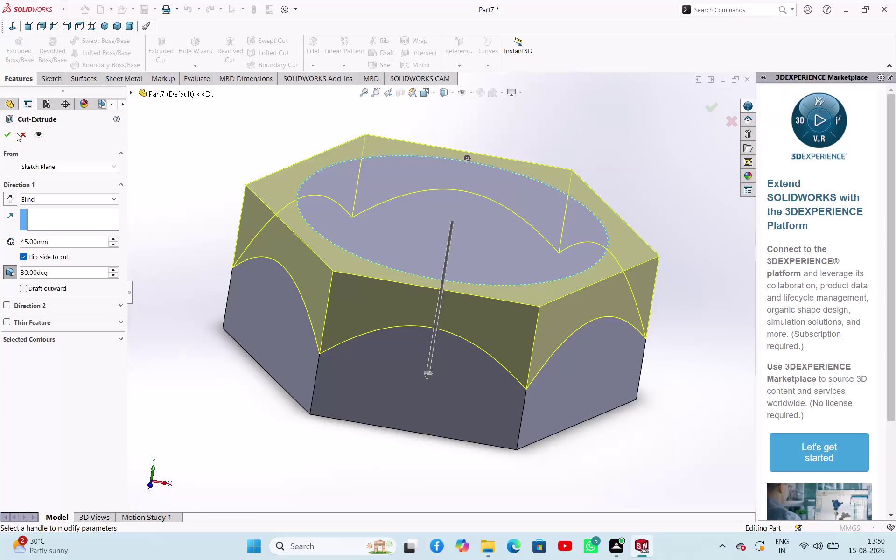
Confirm the tapered top-edge cut and reopen Cut-Extrude1 for editing.
click(8, 131)
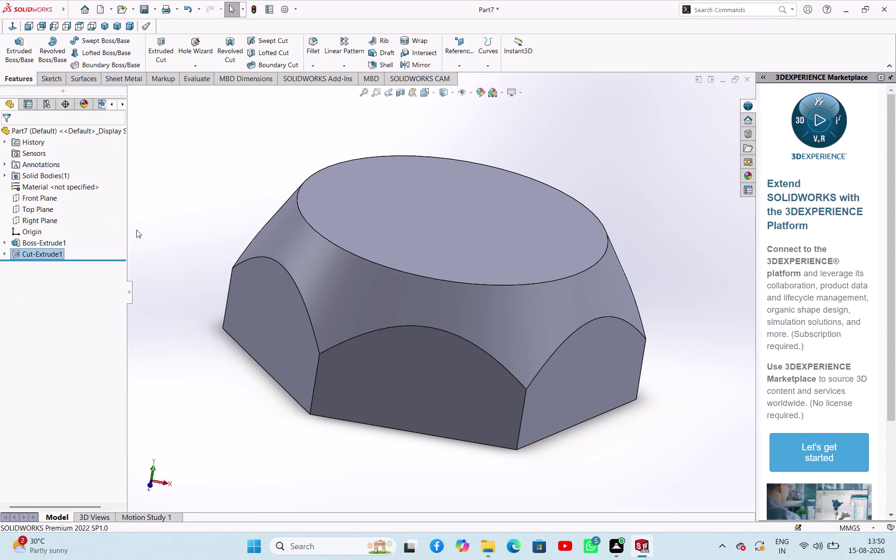
click(54, 250)
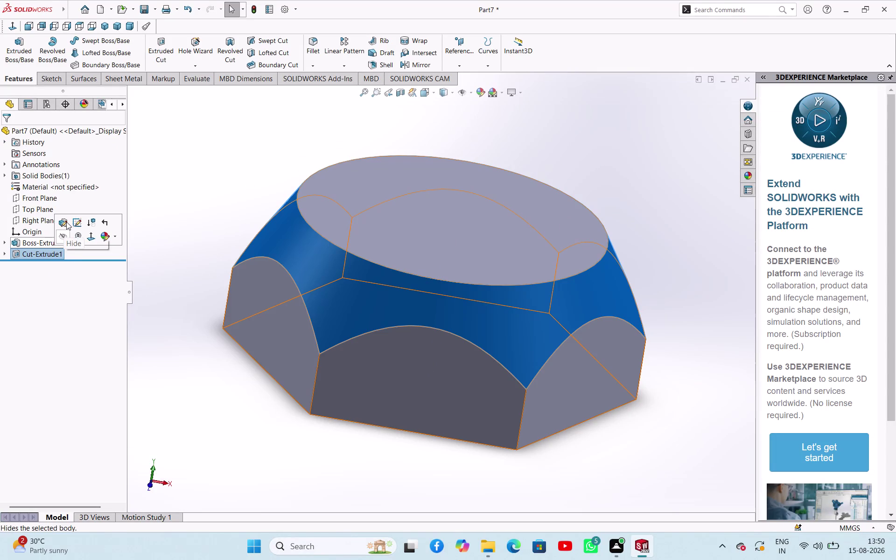
click(60, 223)
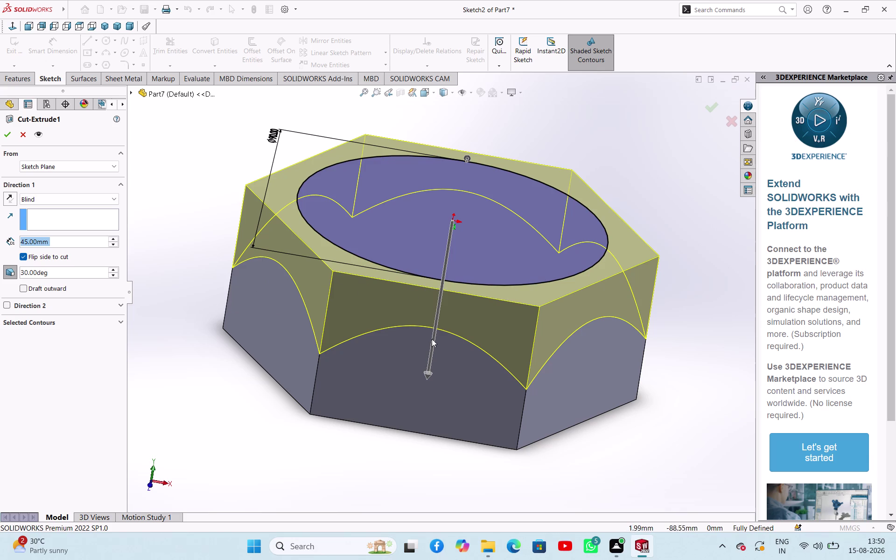
Drag the cut depth handle to 11 mm and confirm the shallower cut.
drag(432, 343, 436, 329)
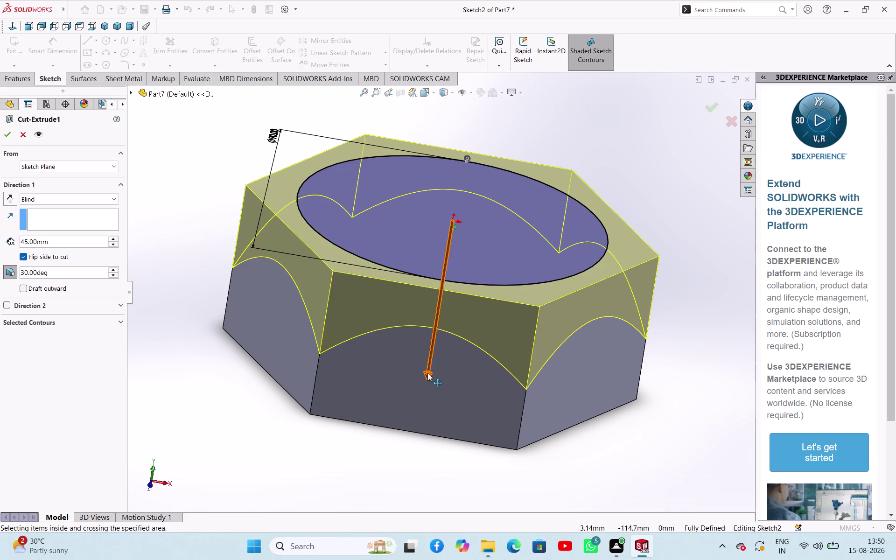
drag(428, 373, 440, 288)
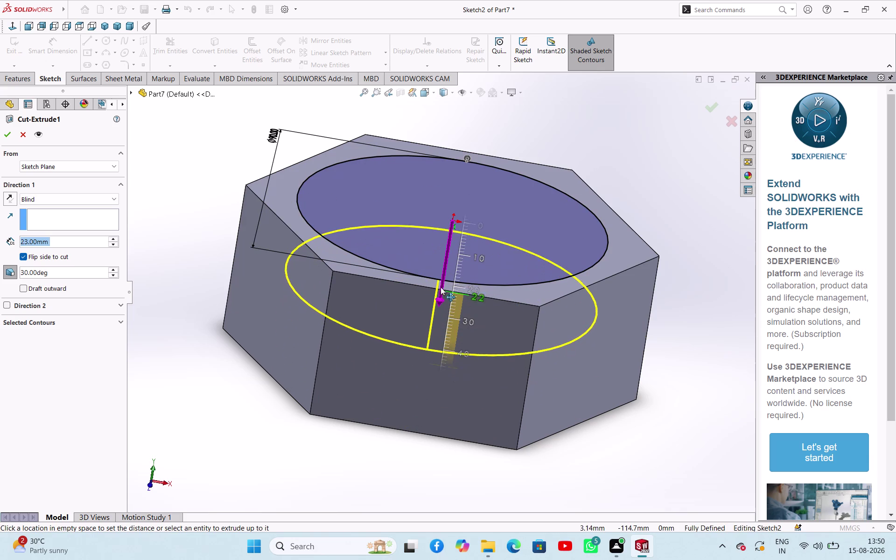
drag(441, 288, 453, 244)
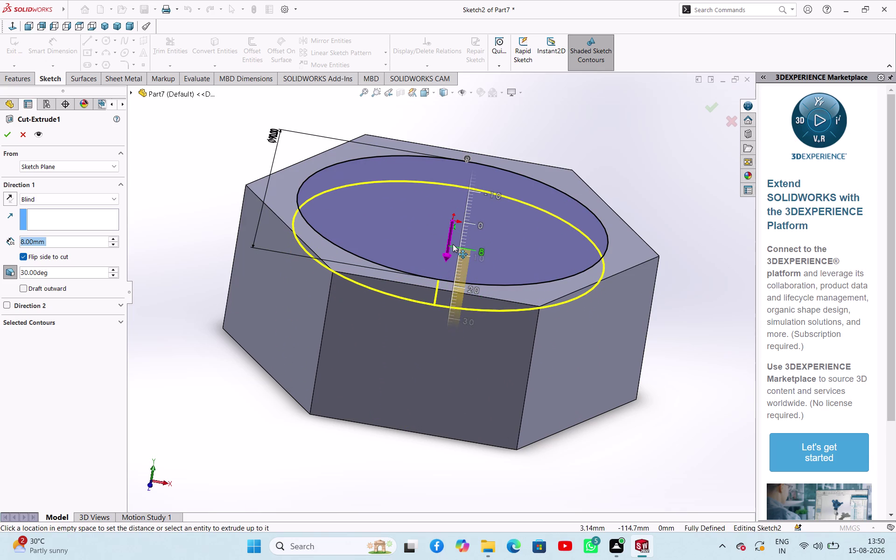
drag(453, 245, 451, 257)
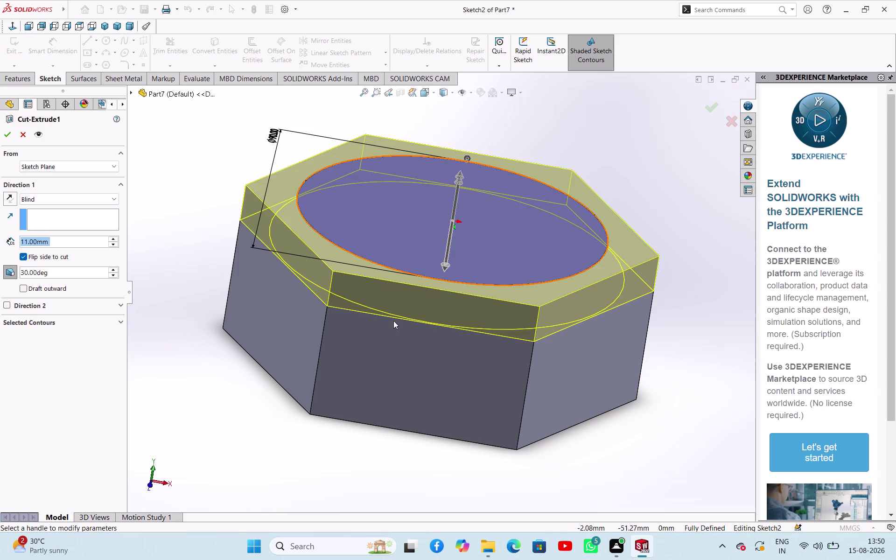
click(293, 369)
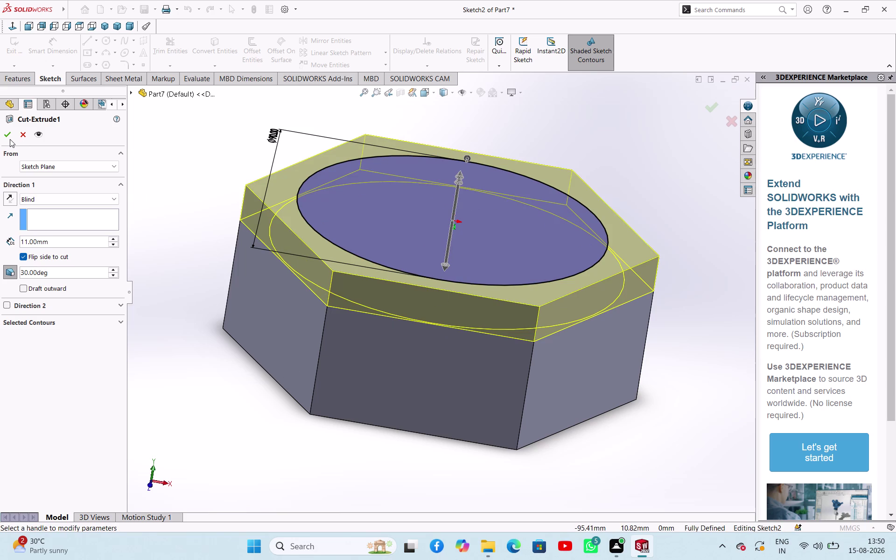
click(10, 139)
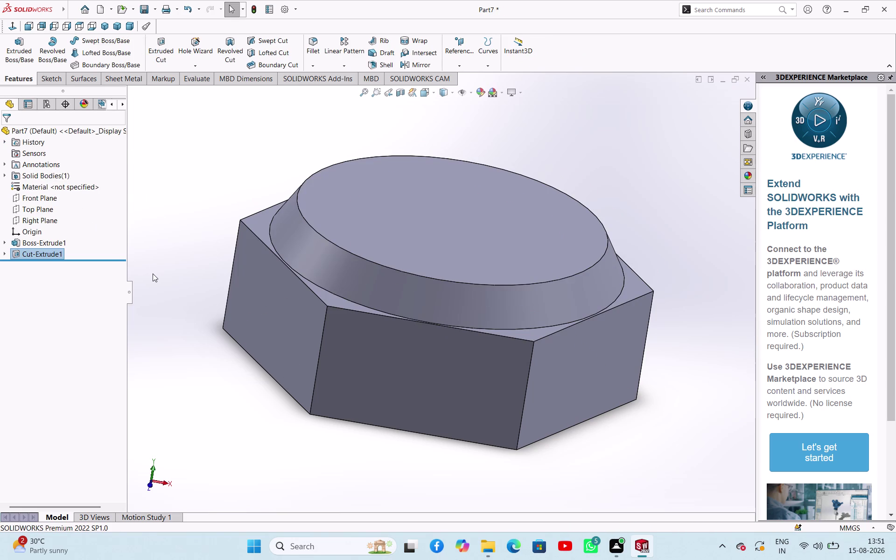
Undo the depth change to restore the original deep cut.
key(ctrl+a)
key(ctrl+z)
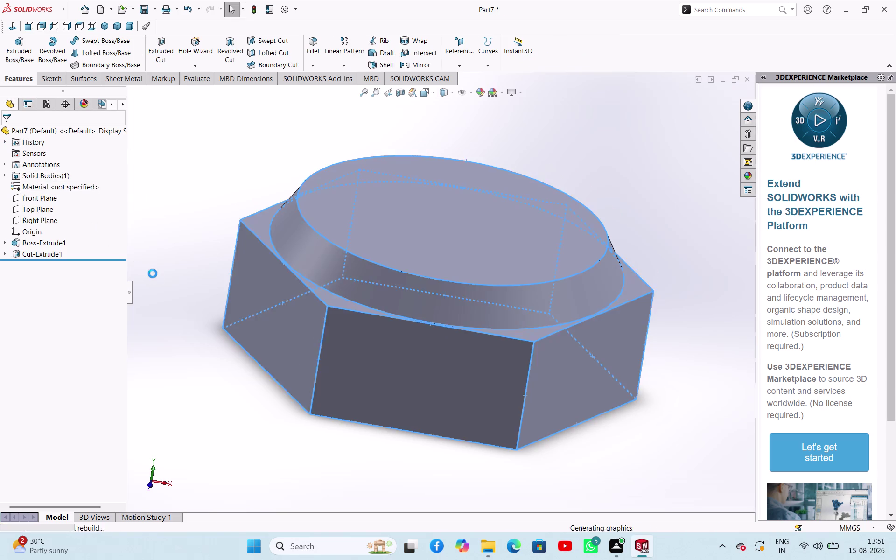
click(63, 251)
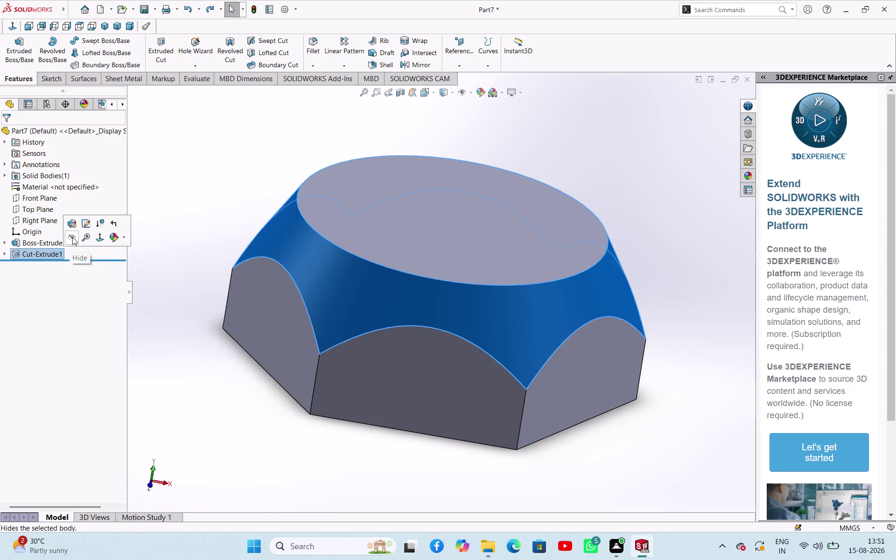
click(73, 221)
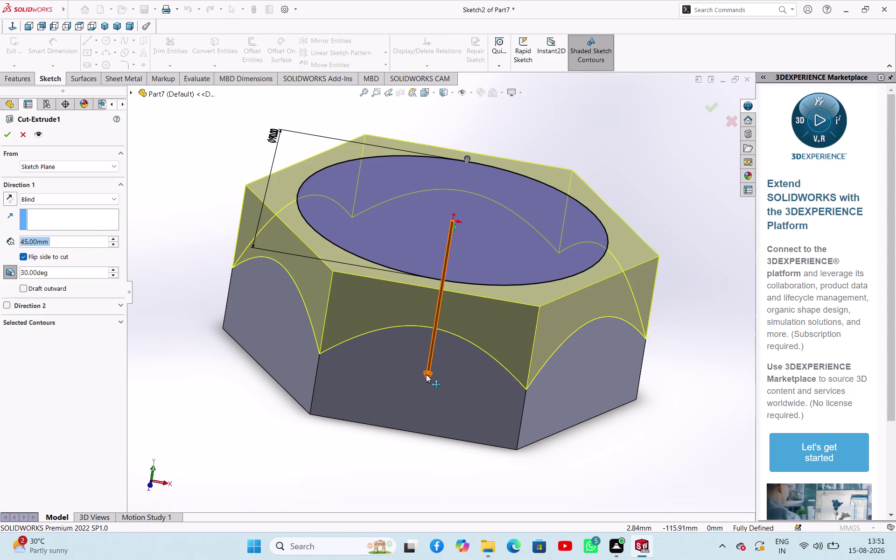
drag(426, 374, 454, 282)
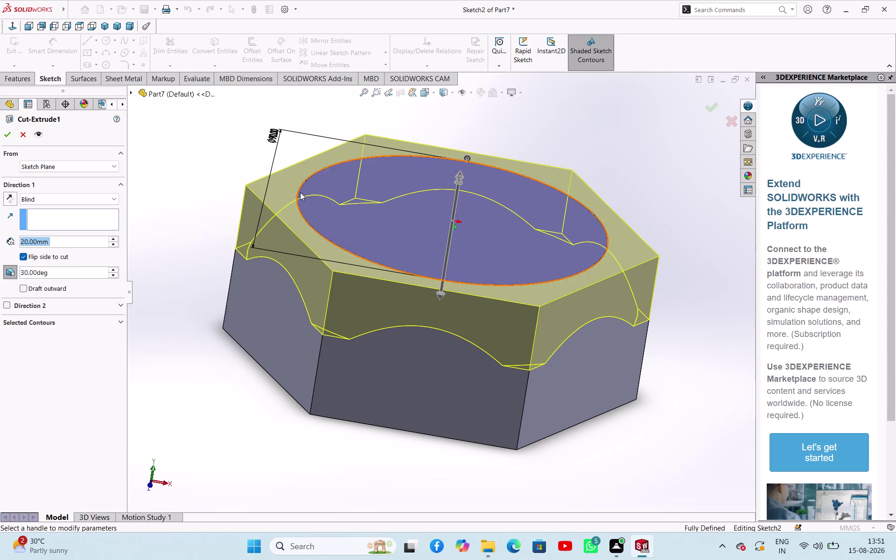
click(22, 130)
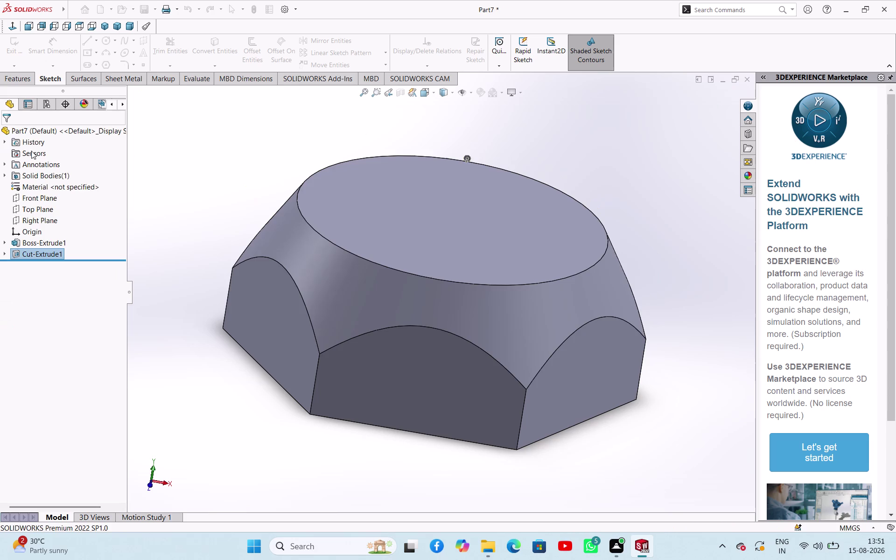
click(171, 175)
click(52, 254)
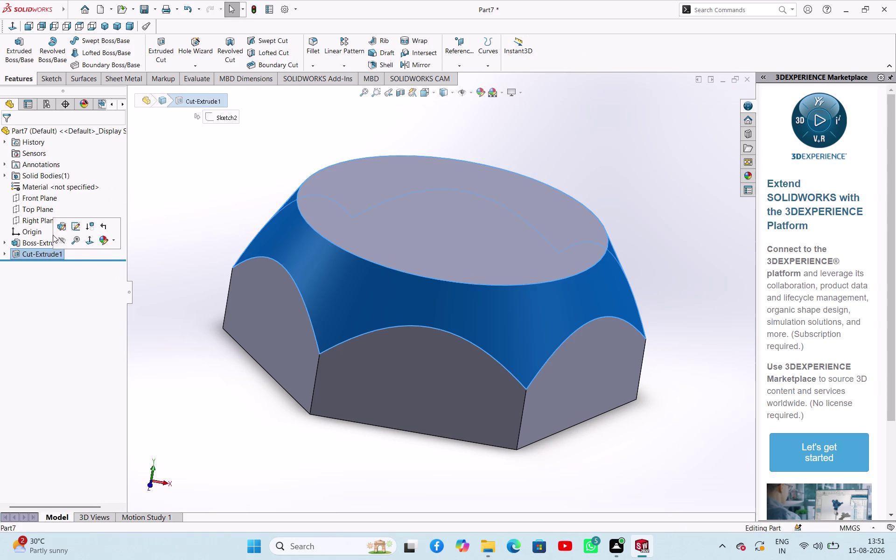
click(153, 328)
click(4, 253)
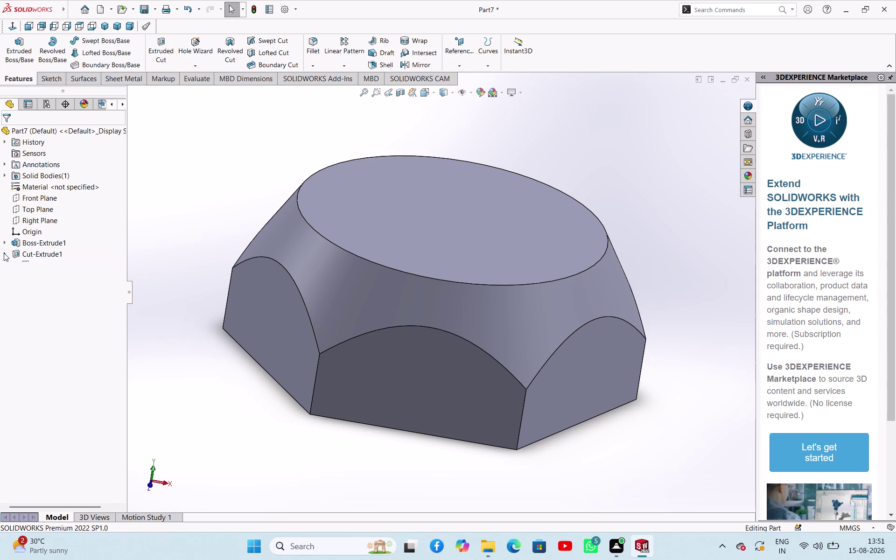
click(40, 266)
Set Sketch2's circle diameter to 100 mm and exit the sketch to rebuild the cut.
click(48, 240)
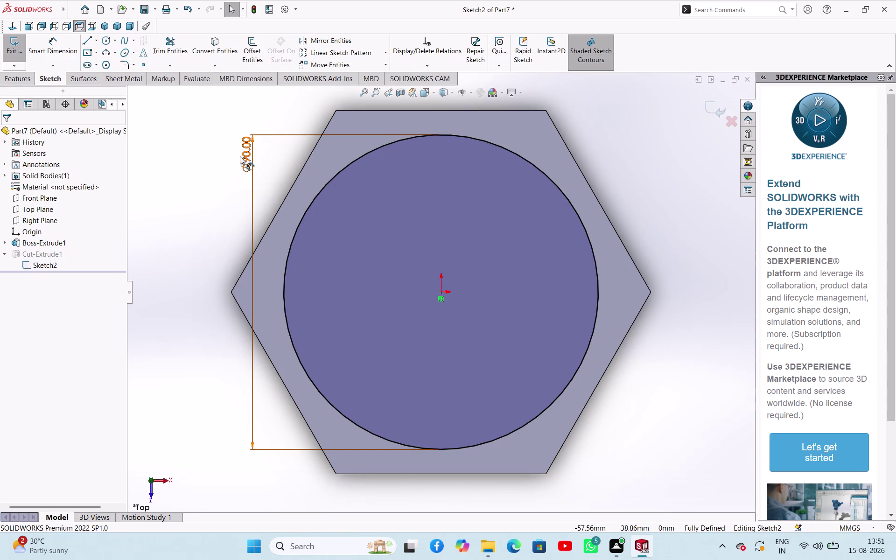
double_click(241, 158)
text(100)
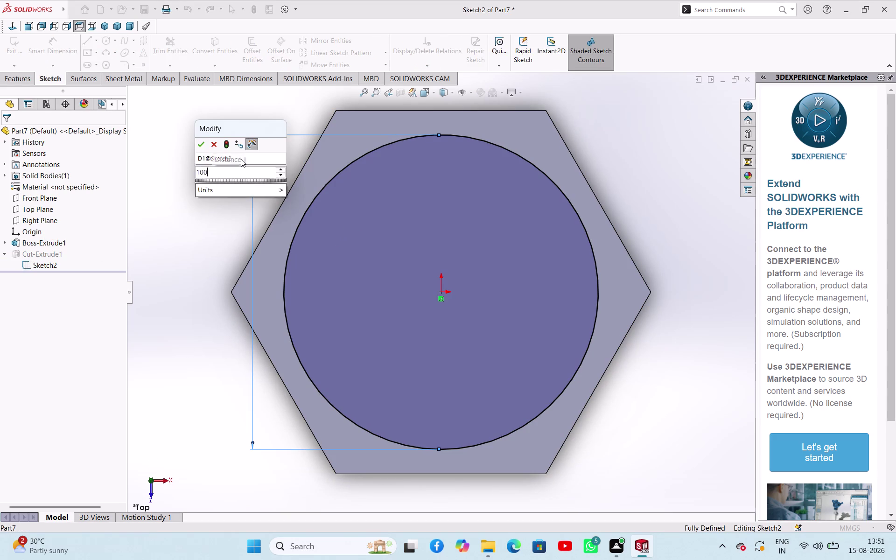
key(Return)
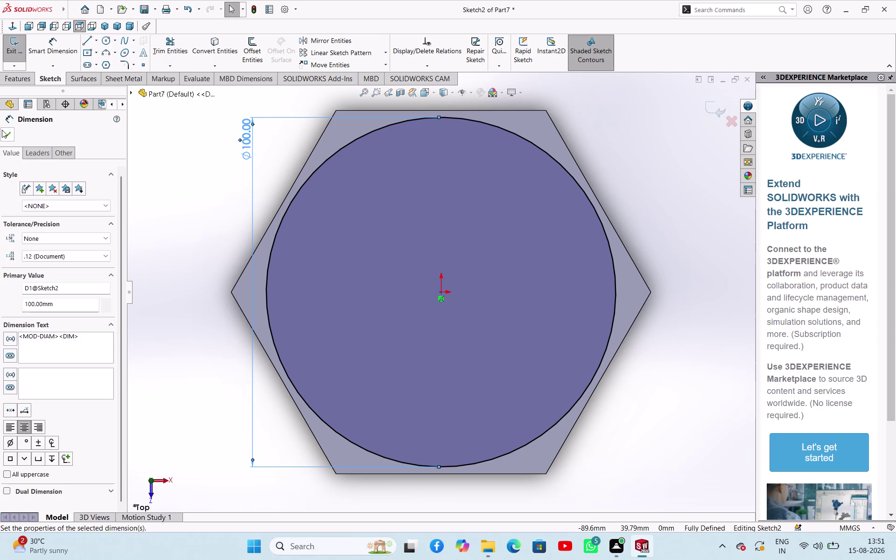
click(2, 130)
click(152, 216)
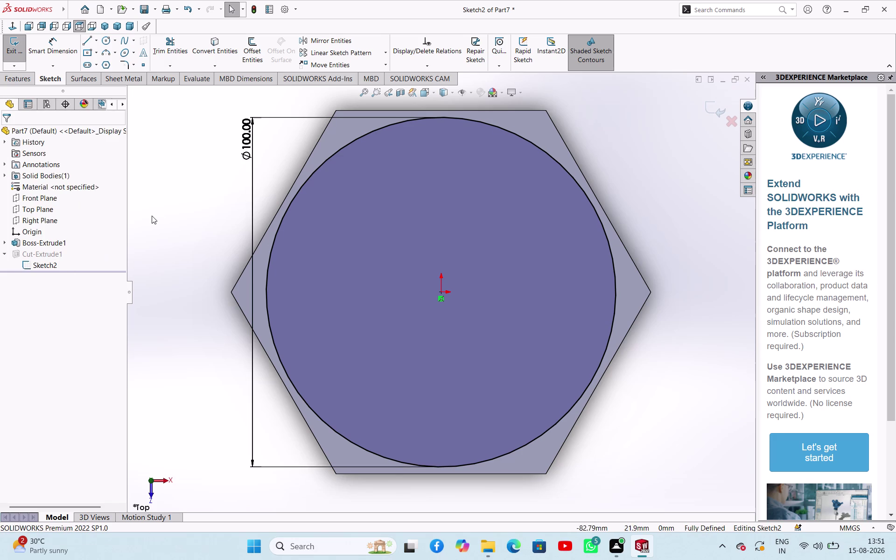
click(20, 57)
middle_drag(204, 309, 191, 204)
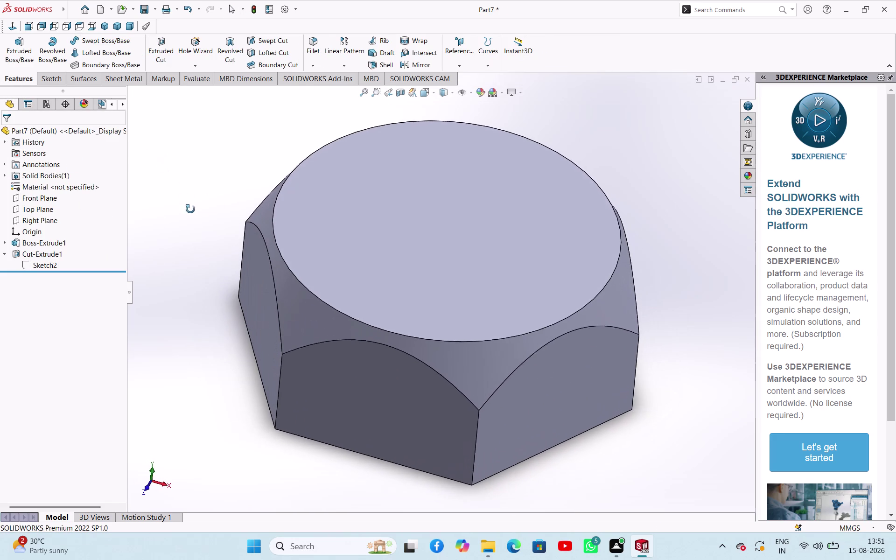
middle_drag(190, 204, 184, 218)
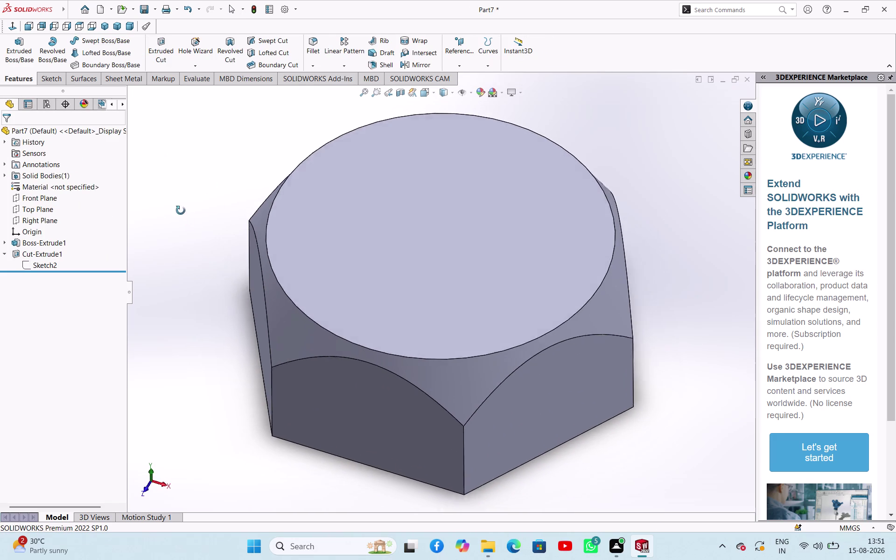
middle_drag(185, 218, 178, 154)
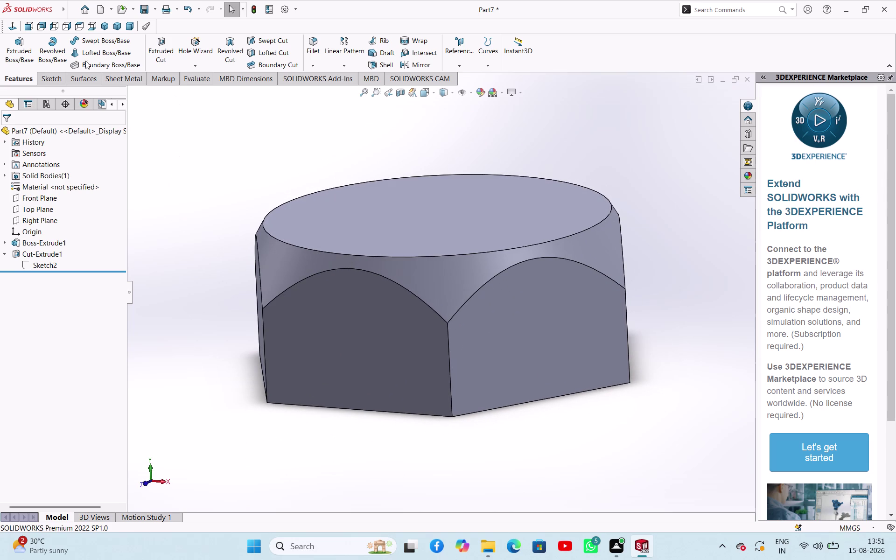
click(194, 76)
click(93, 45)
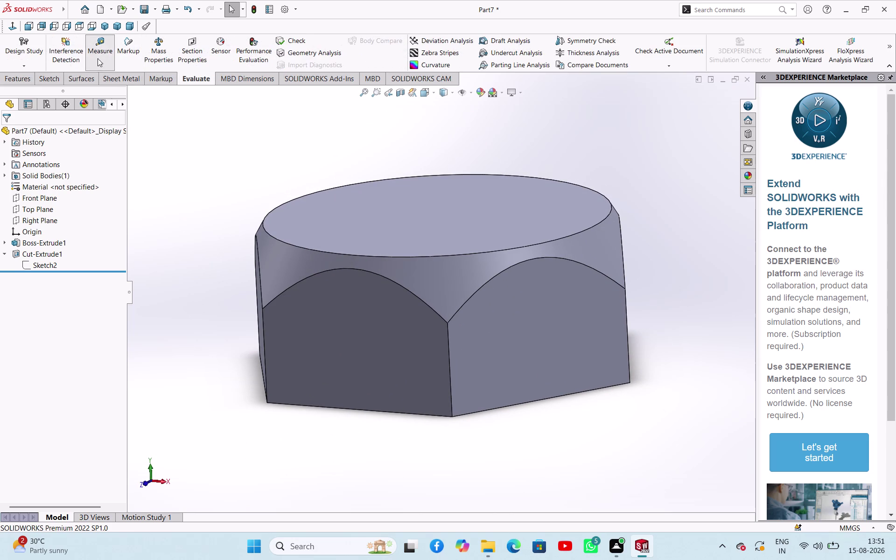
click(274, 252)
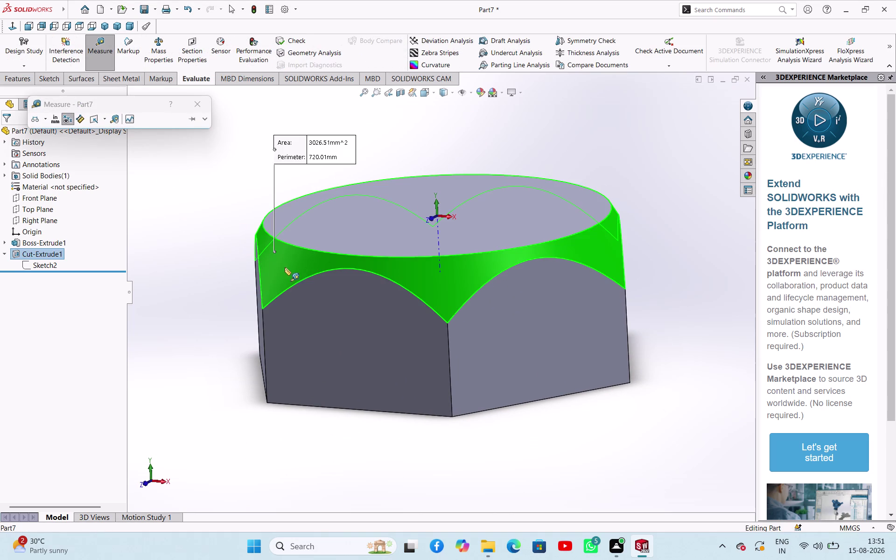
click(201, 106)
click(199, 213)
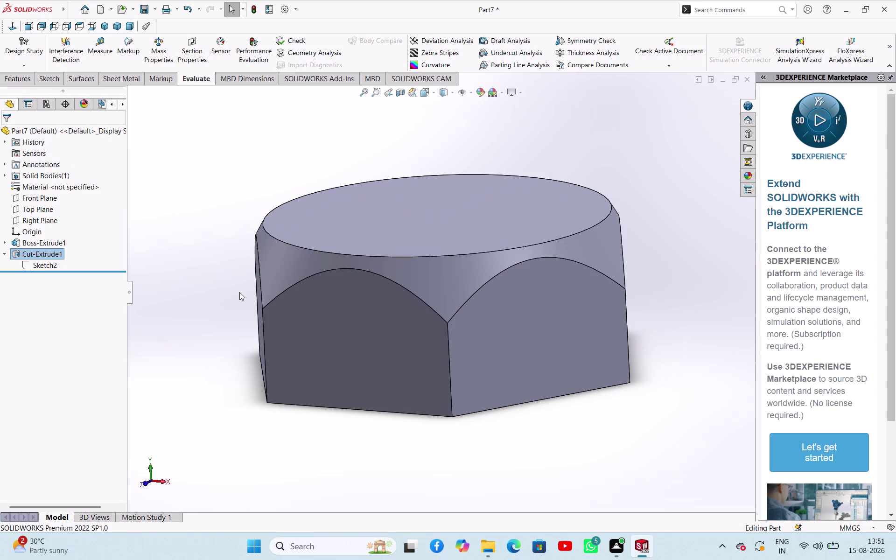
middle_drag(334, 327, 386, 215)
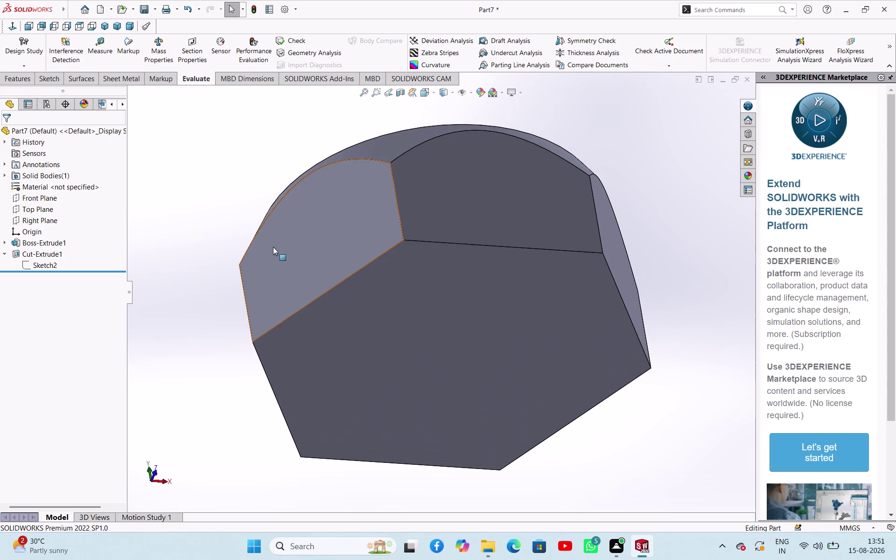
click(174, 214)
Start a sketch on the nut's bottom face and draw a circle centred on the origin.
click(447, 345)
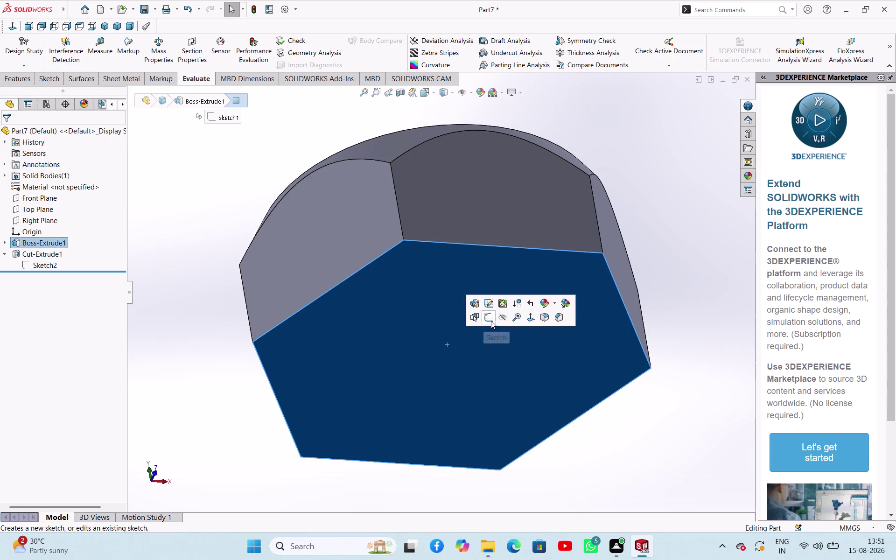
click(491, 321)
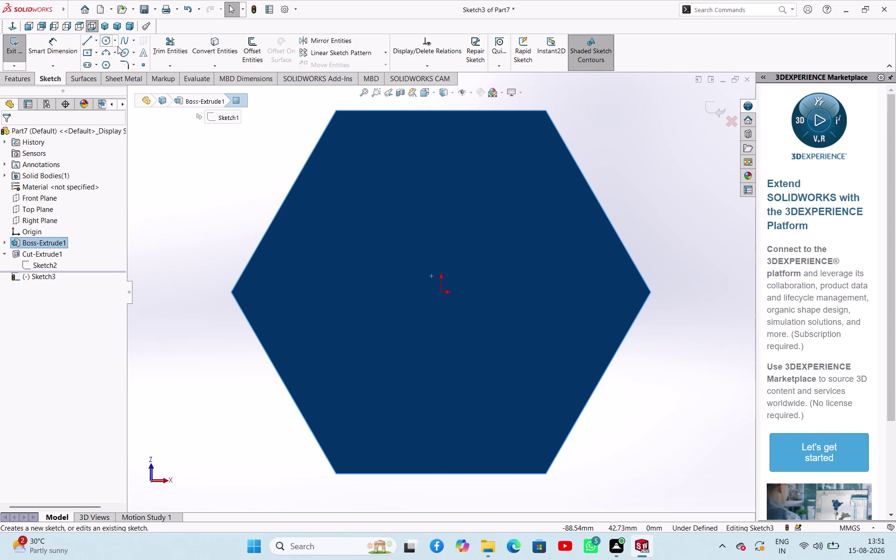
click(104, 39)
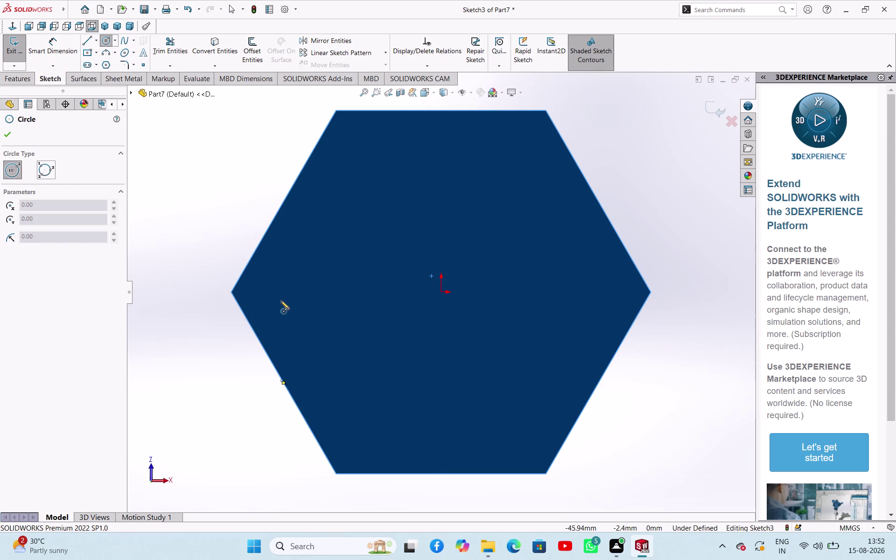
click(443, 294)
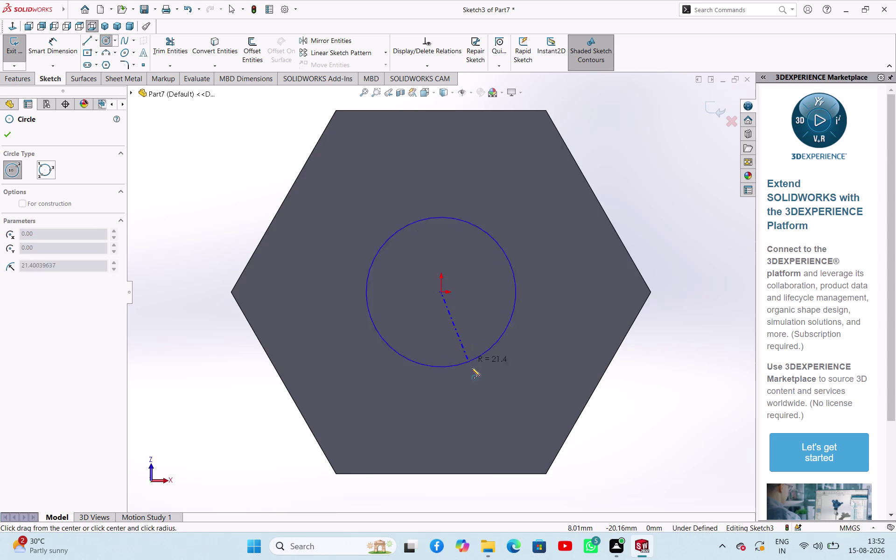
click(478, 387)
right_click(241, 179)
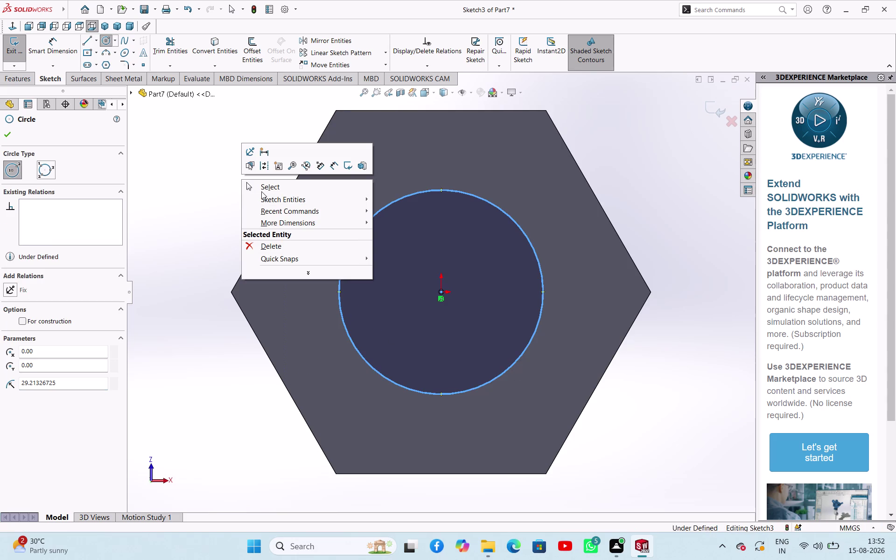
click(262, 191)
right_drag(228, 214, 249, 142)
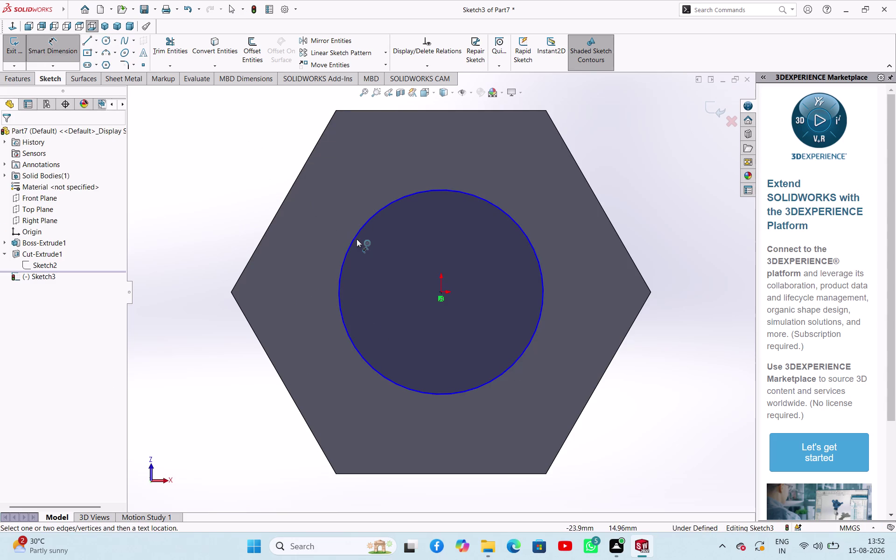
Dimension the circle to 50 mm diameter and exit the sketch.
click(357, 239)
click(249, 208)
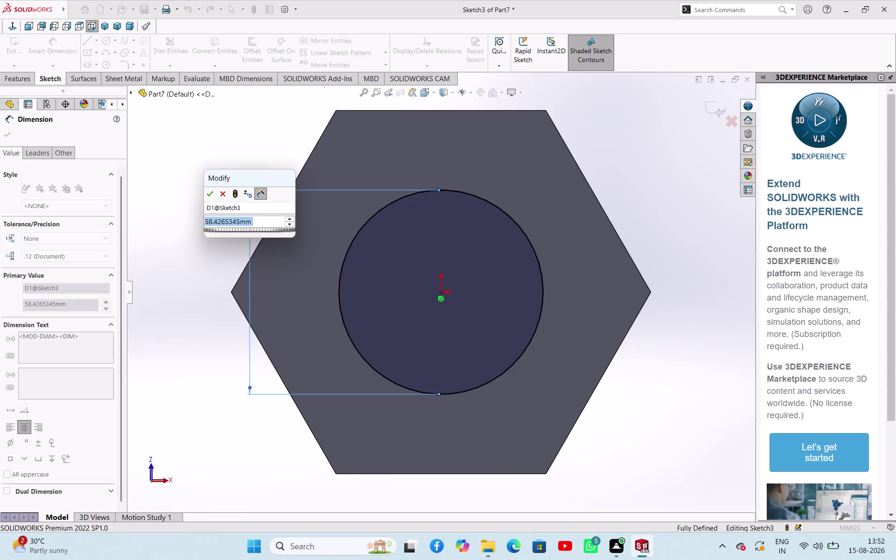
text(50)
key(Return)
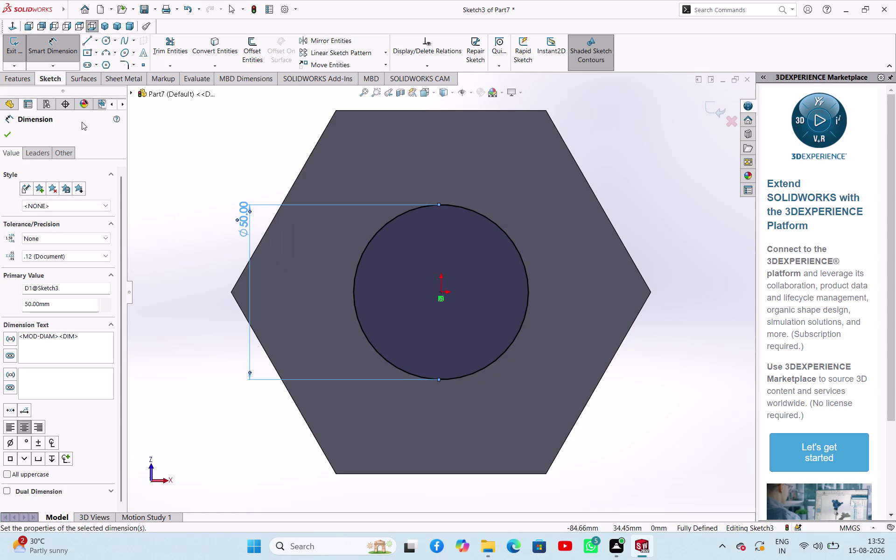
click(8, 134)
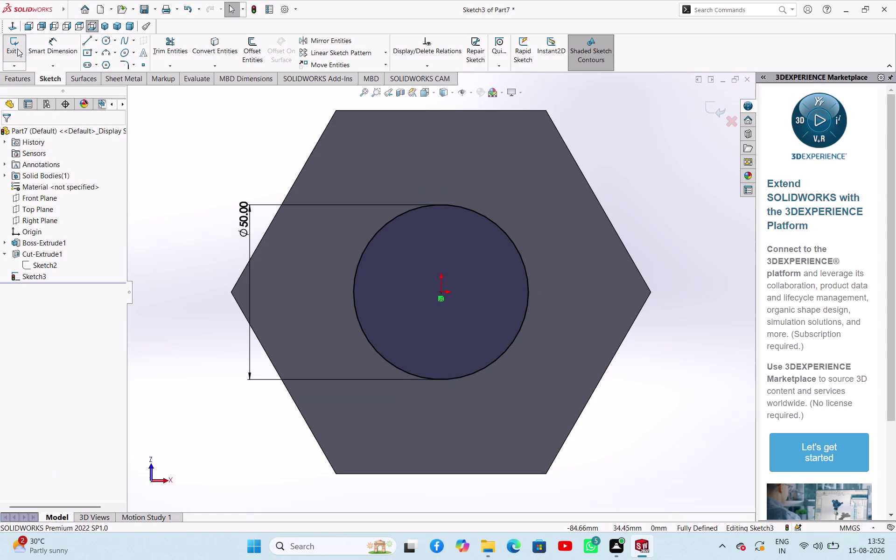
click(17, 49)
scroll(up, 3)
middle_drag(553, 274, 496, 278)
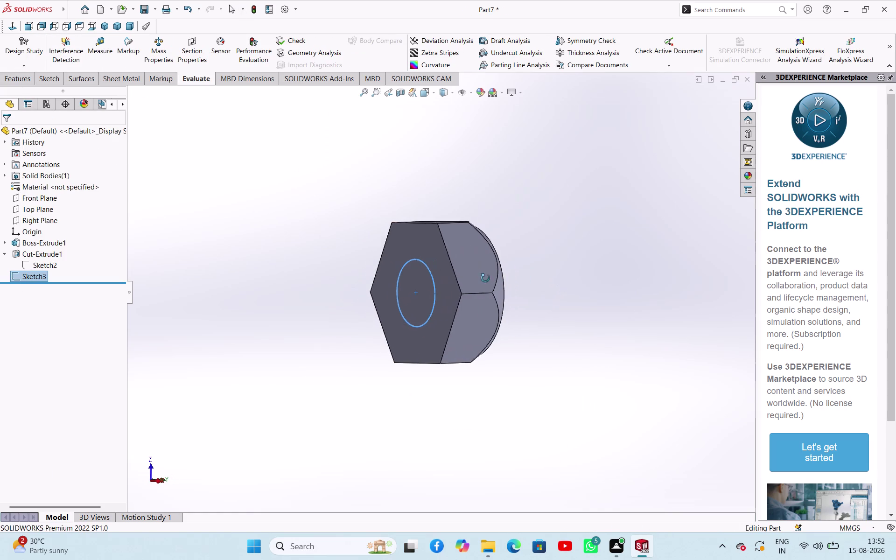
Extrude the 50 mm circle 445 mm blind to form the Boss-Extrude2 shank.
middle_drag(496, 278, 485, 278)
click(11, 78)
click(28, 48)
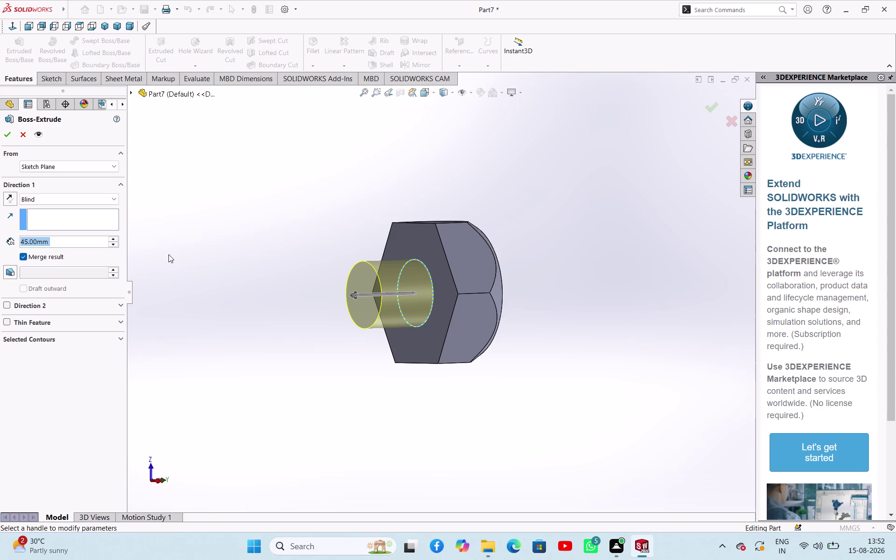
text(445)
key(Return)
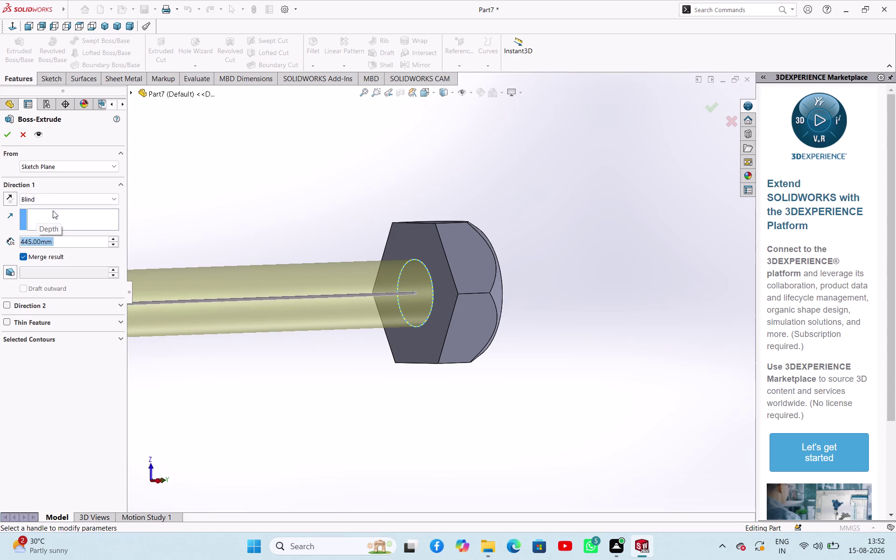
click(2, 132)
scroll(up, 3)
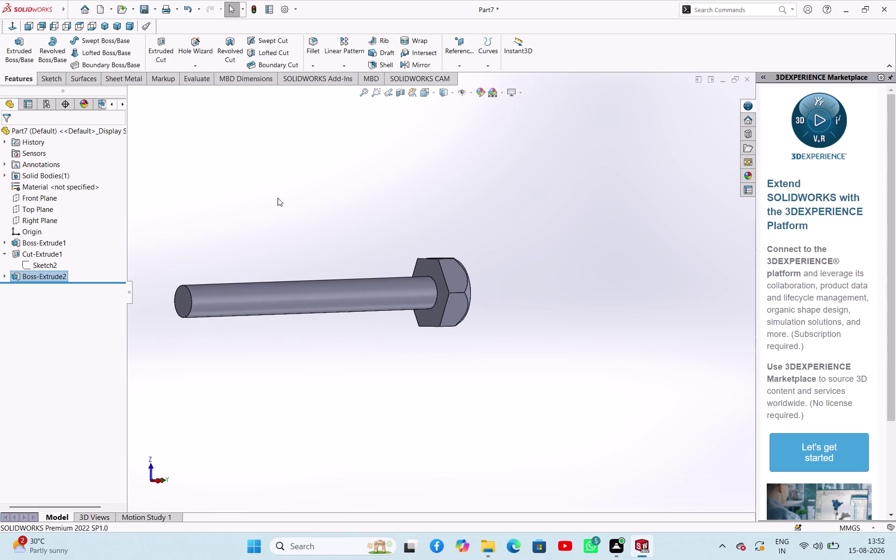
middle_drag(193, 232, 239, 221)
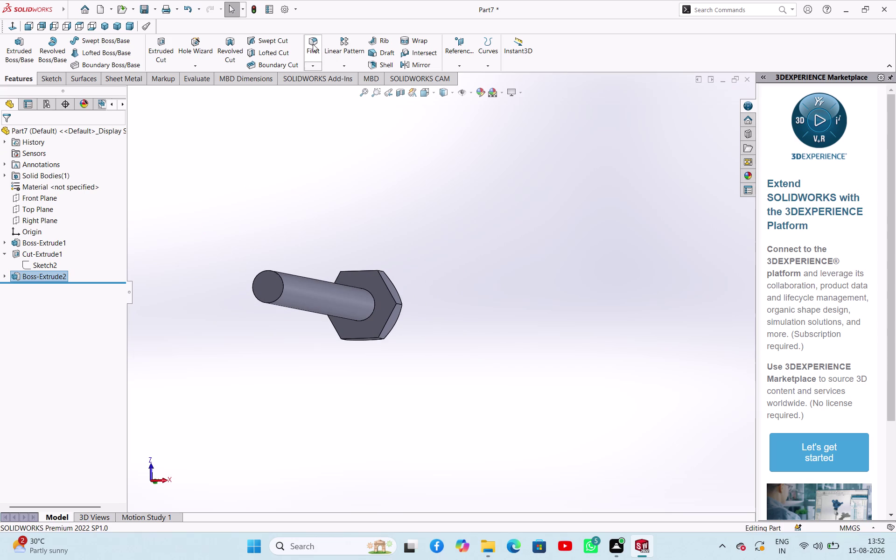
click(311, 39)
scroll(down, 3)
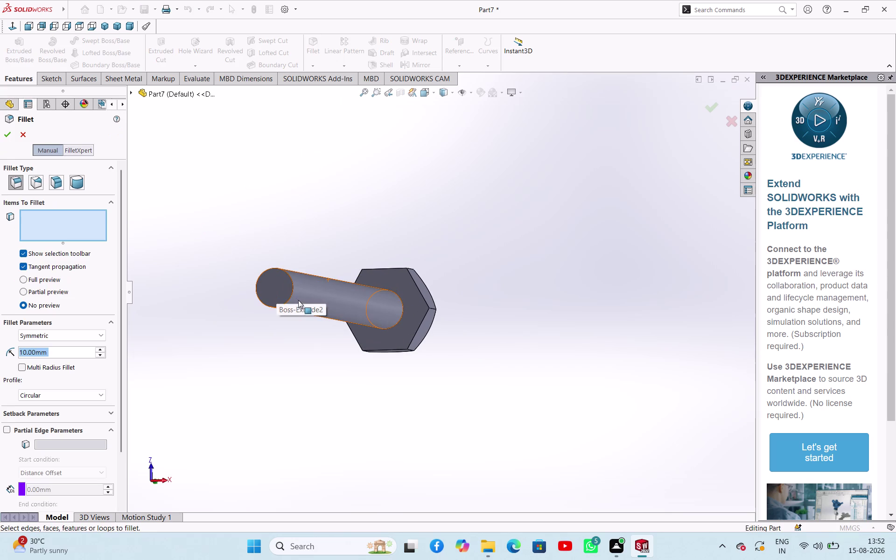
scroll(down, 3)
scroll(down, 3)
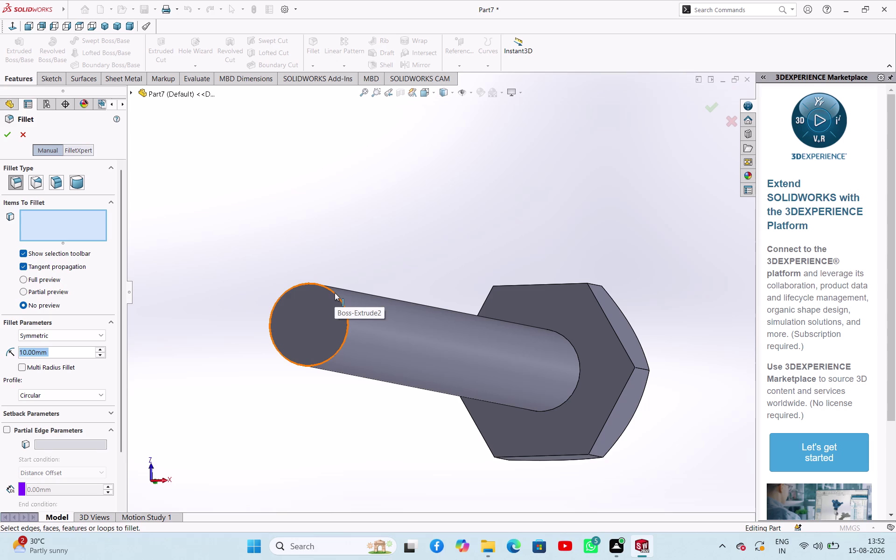
scroll(down, 3)
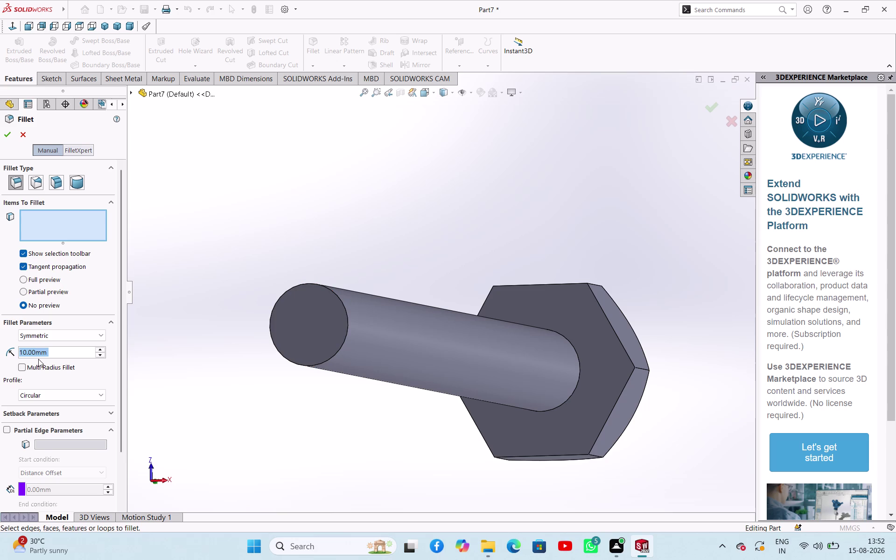
drag(119, 423, 119, 489)
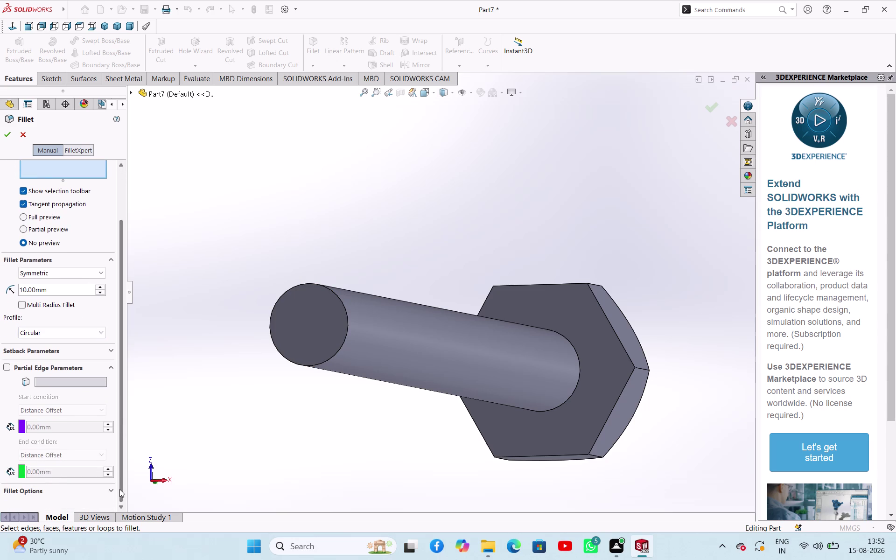
drag(119, 489, 139, 436)
click(344, 345)
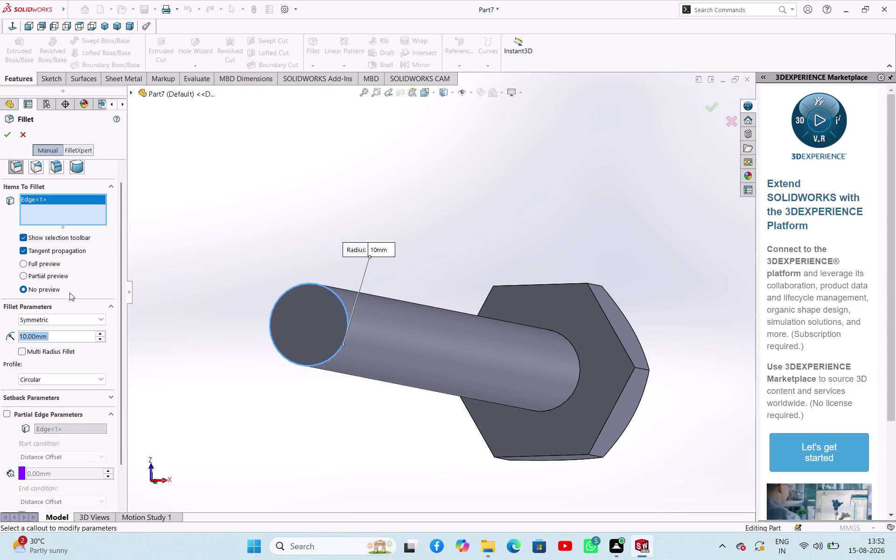
click(94, 317)
click(94, 317)
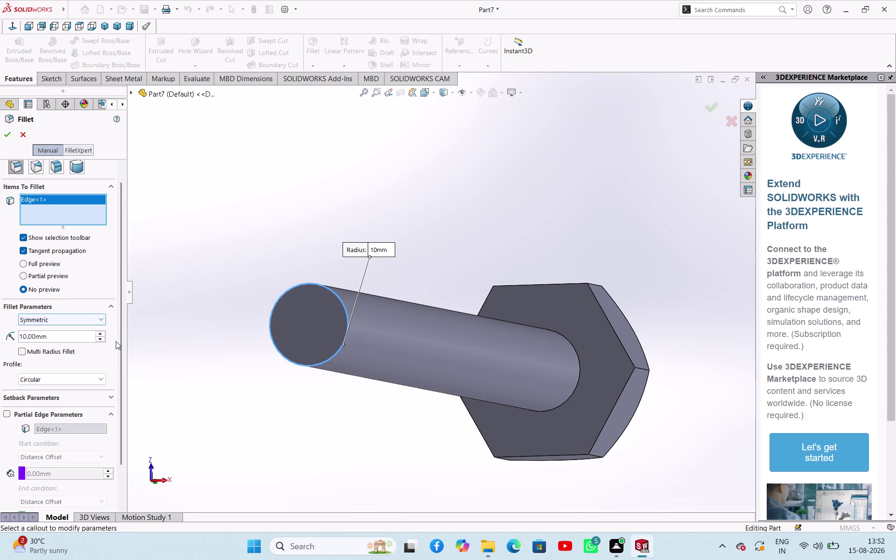
click(101, 379)
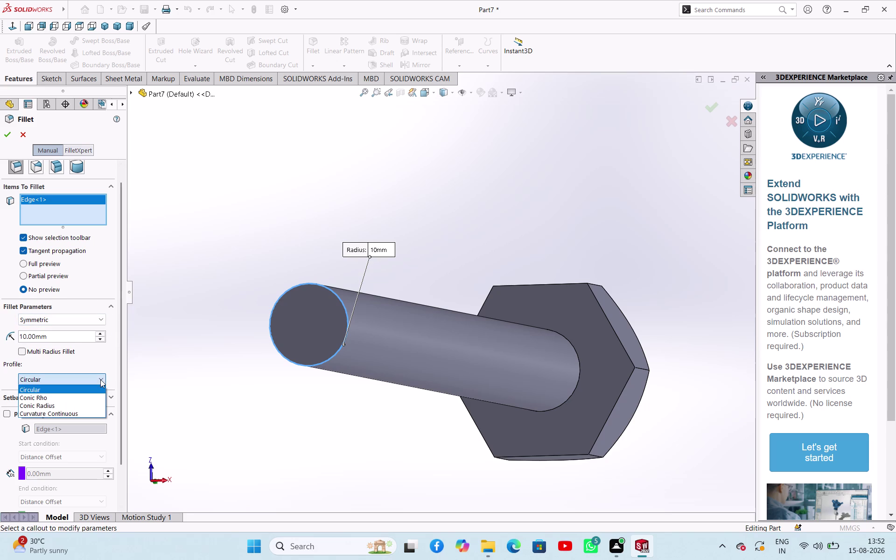
click(101, 380)
click(101, 379)
scroll(down, 3)
click(97, 378)
scroll(down, 3)
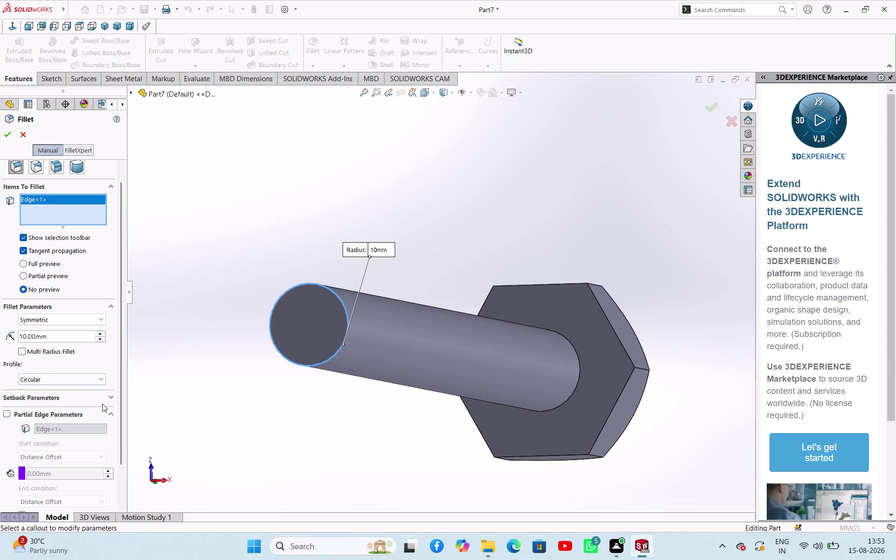
scroll(down, 3)
drag(123, 385, 126, 439)
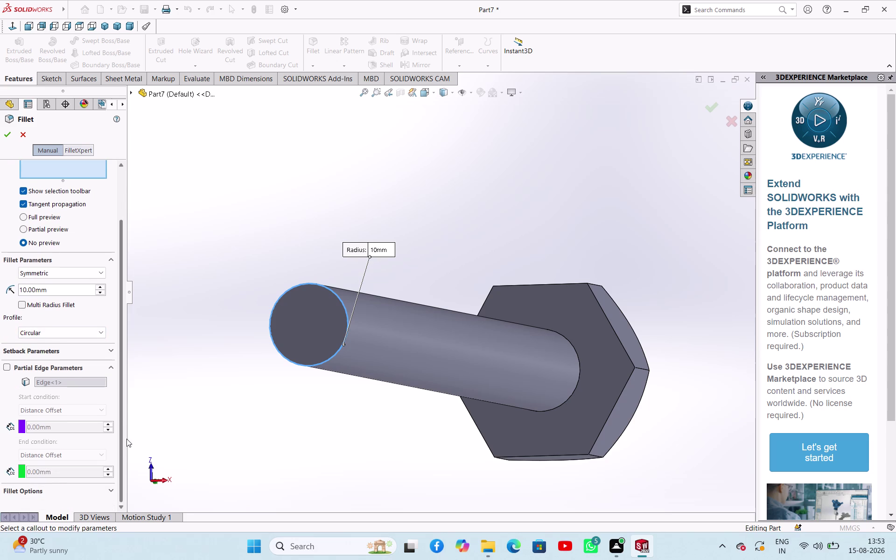
drag(127, 439, 128, 445)
drag(128, 445, 154, 292)
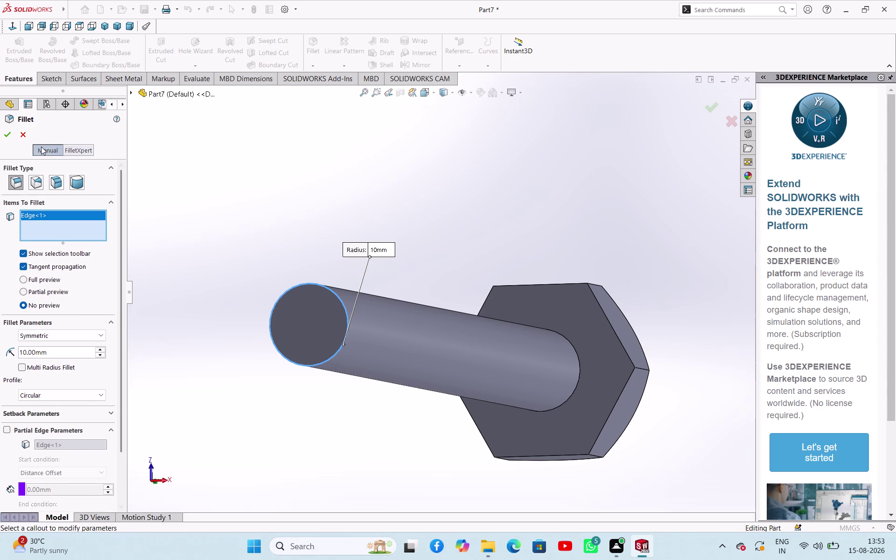
click(80, 153)
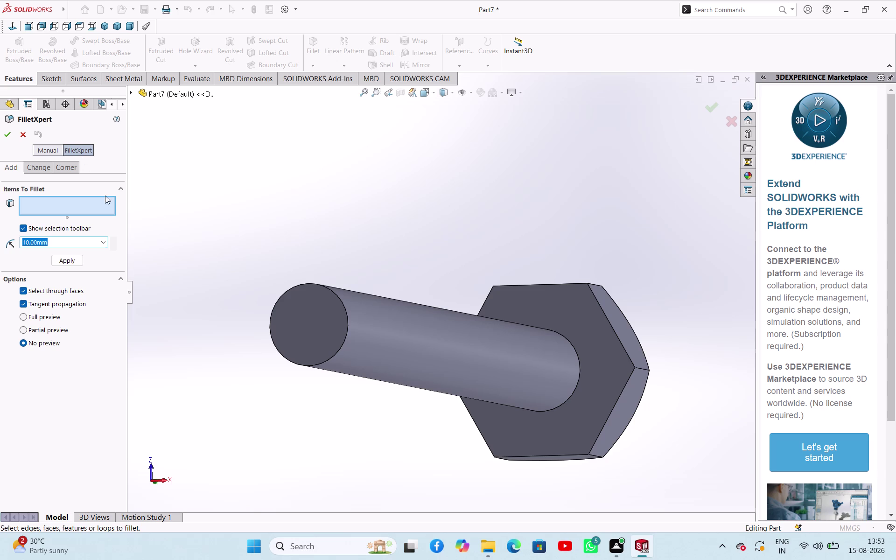
click(18, 134)
click(240, 214)
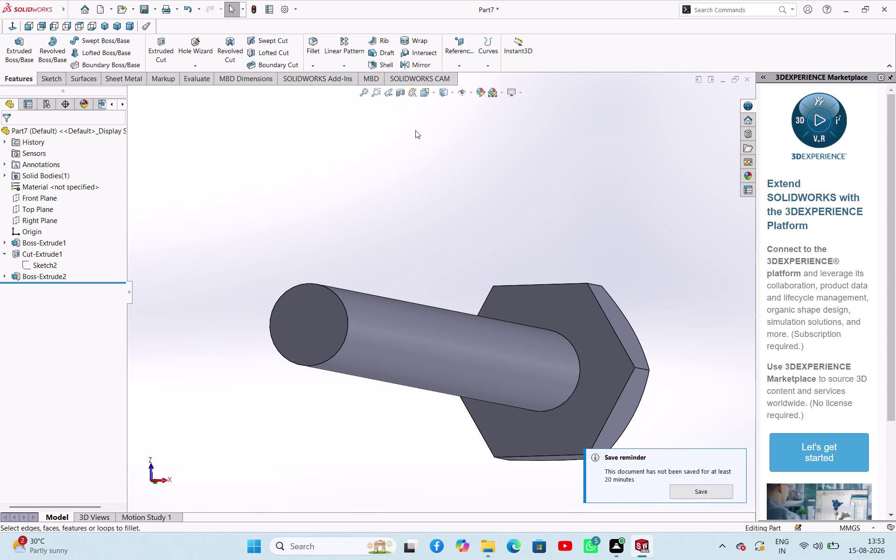
Bevel the shaft's free end face with a 4 mm × 45° Chamfer1.
click(308, 65)
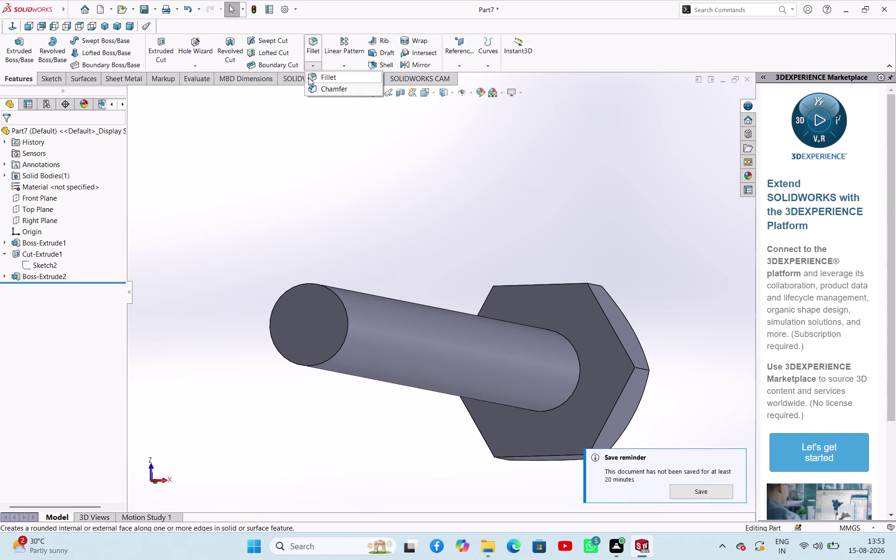
click(316, 84)
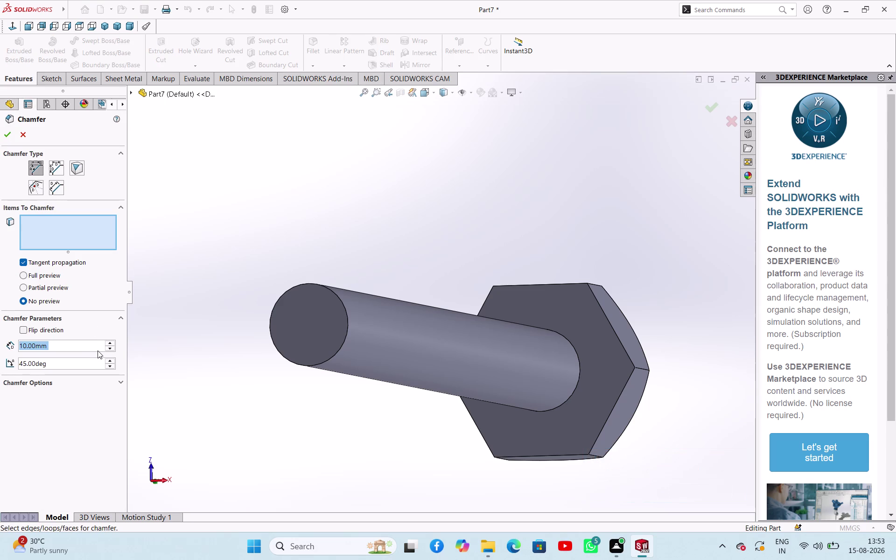
key(4)
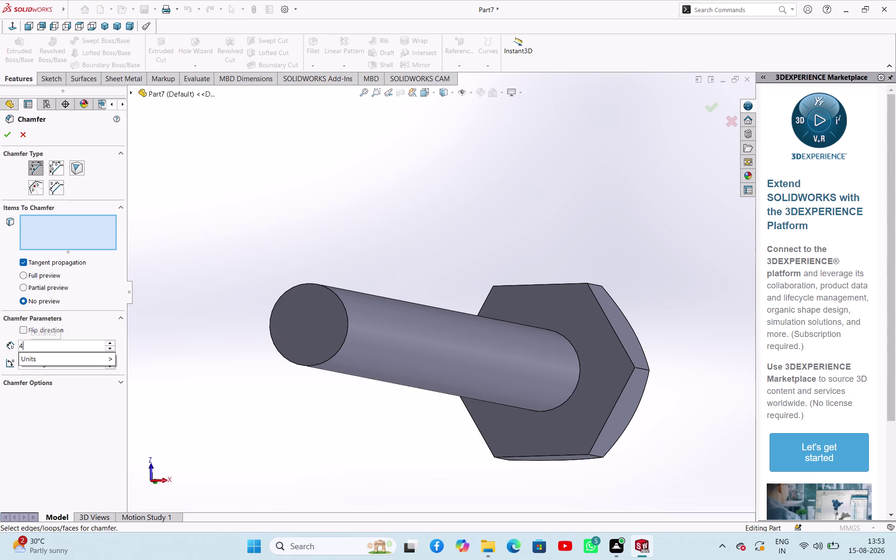
click(237, 360)
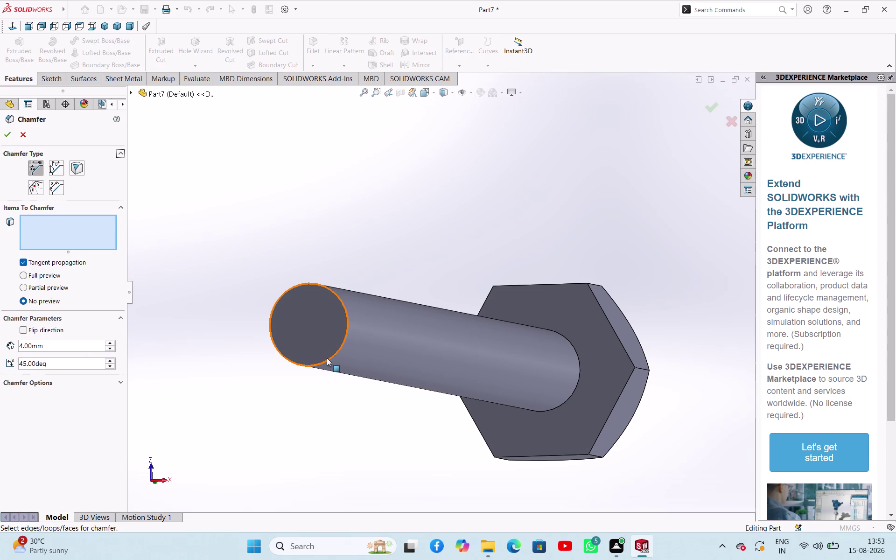
click(327, 358)
middle_drag(361, 388, 326, 373)
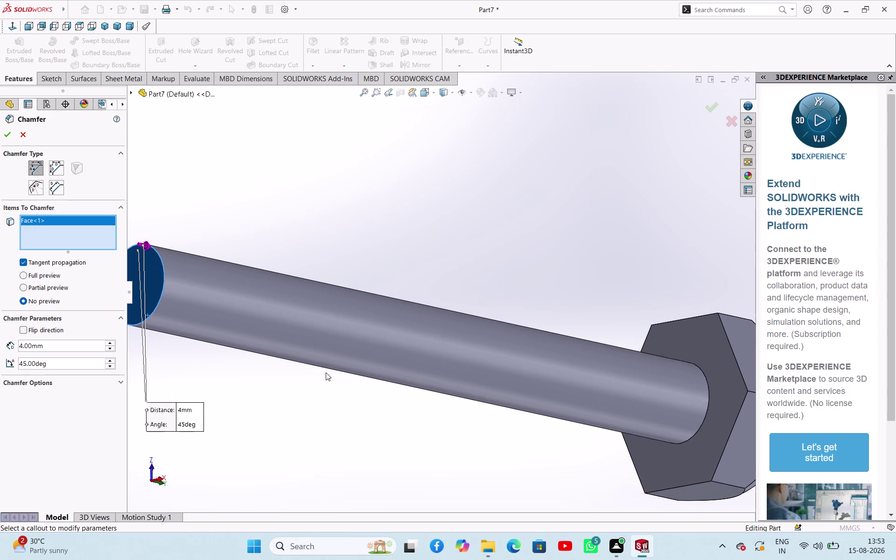
click(11, 134)
click(276, 226)
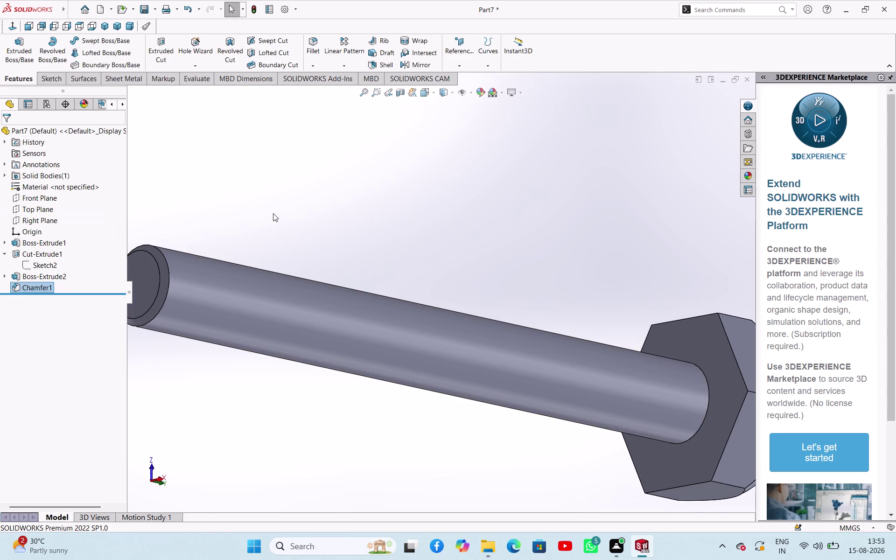
scroll(up, 3)
middle_drag(269, 215, 240, 391)
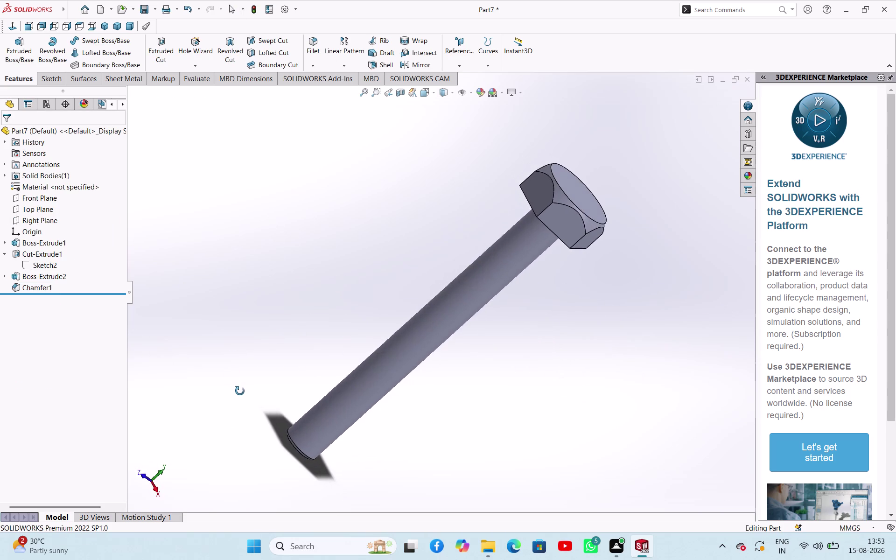
middle_drag(240, 391, 236, 358)
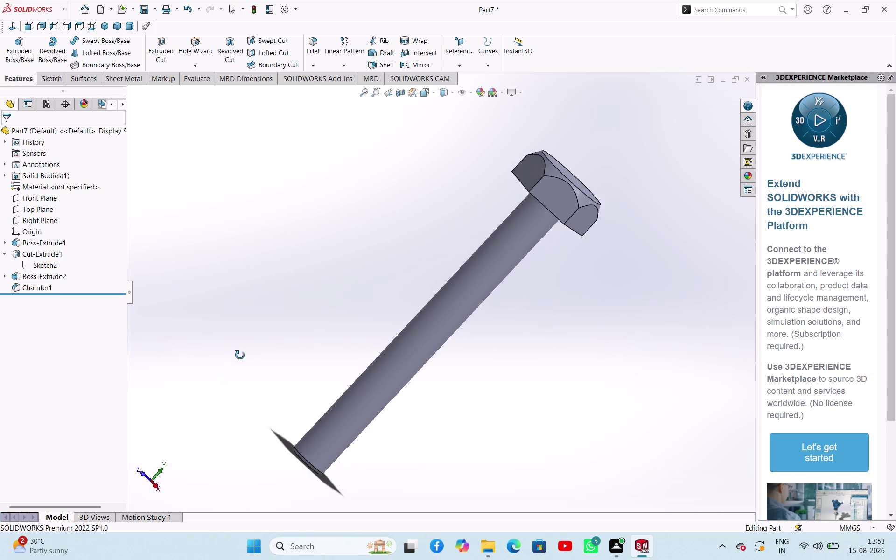
middle_drag(235, 359, 245, 352)
scroll(up, 3)
click(37, 245)
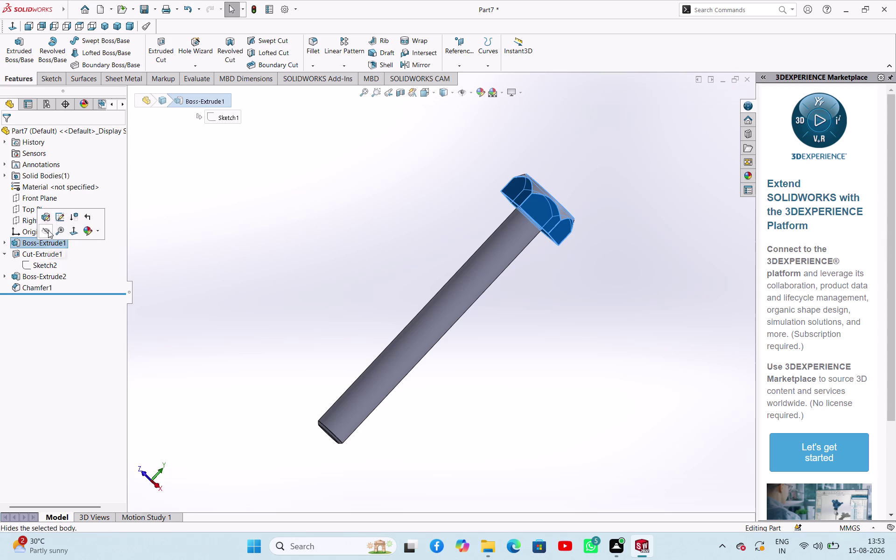
click(49, 217)
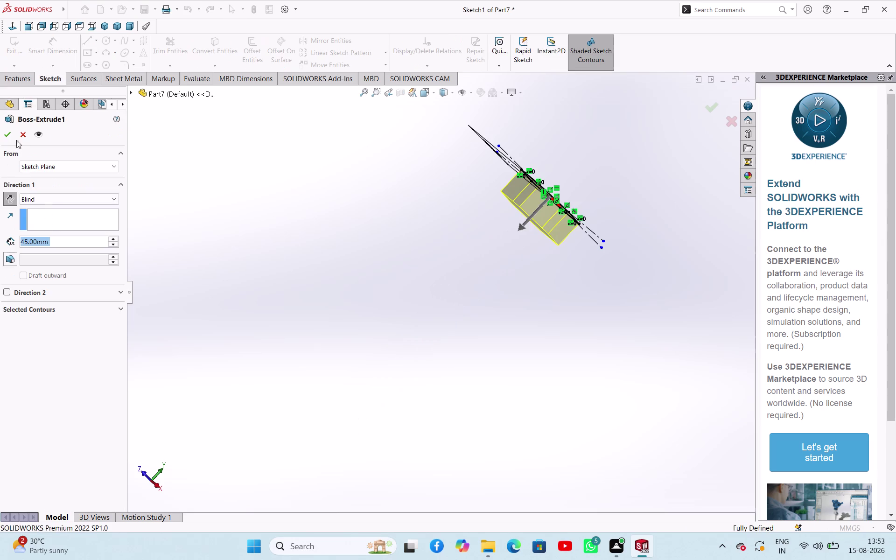
click(12, 135)
click(399, 265)
middle_drag(301, 210, 360, 329)
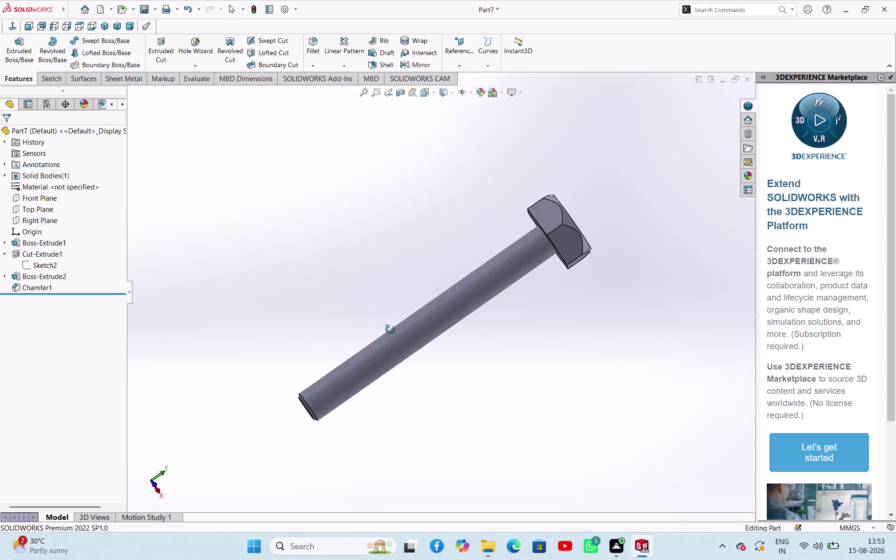
middle_drag(360, 328, 354, 252)
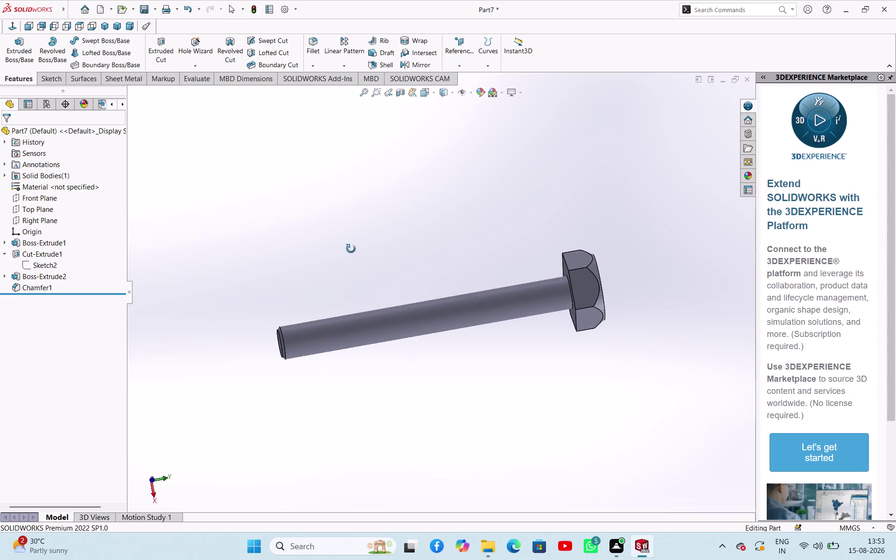
middle_drag(353, 252, 372, 186)
key(ctrl+s)
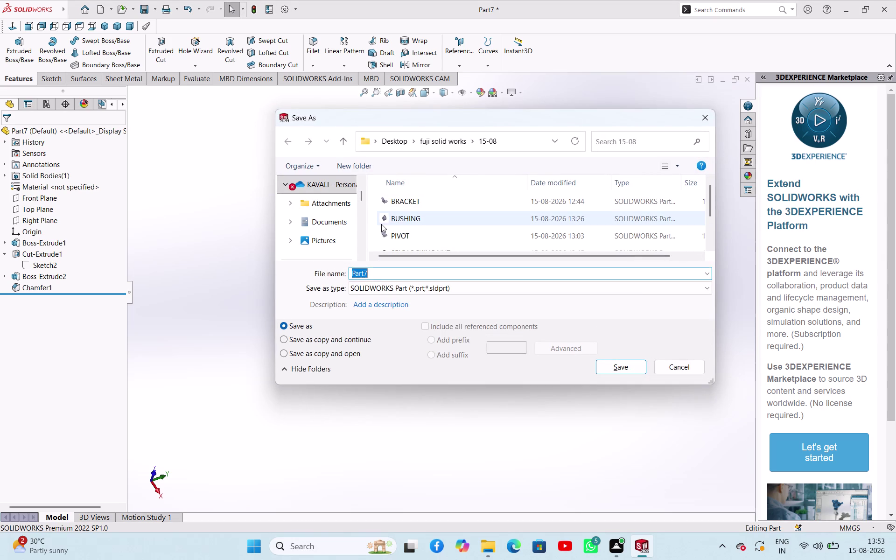
Save the part as 'HEXAGONAL BOULT' and start a new blank part.
text(H)
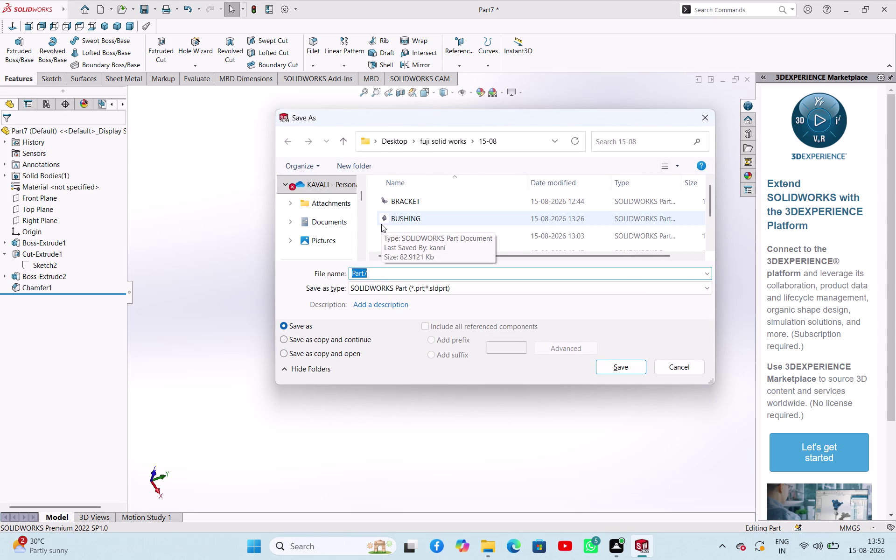
text(E)
text(XA)
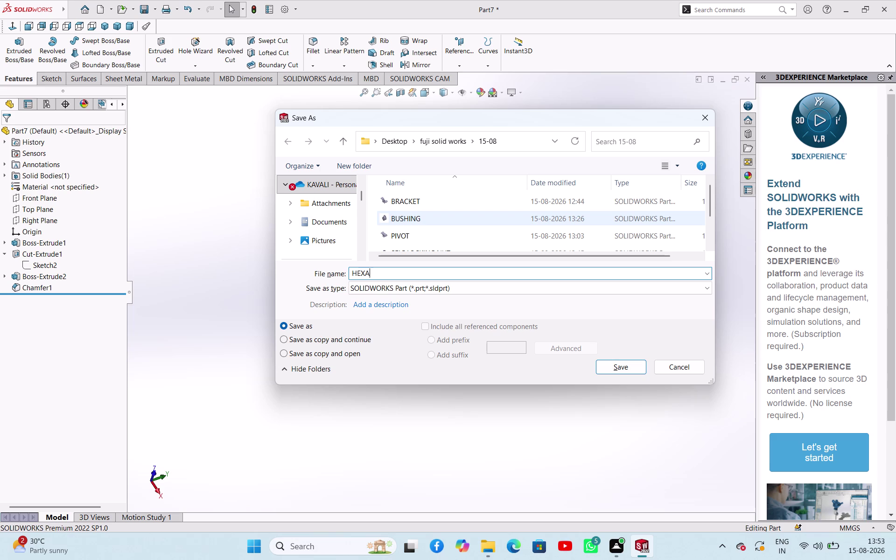
text(GONAL)
key(space)
text(BOUL)
text(T)
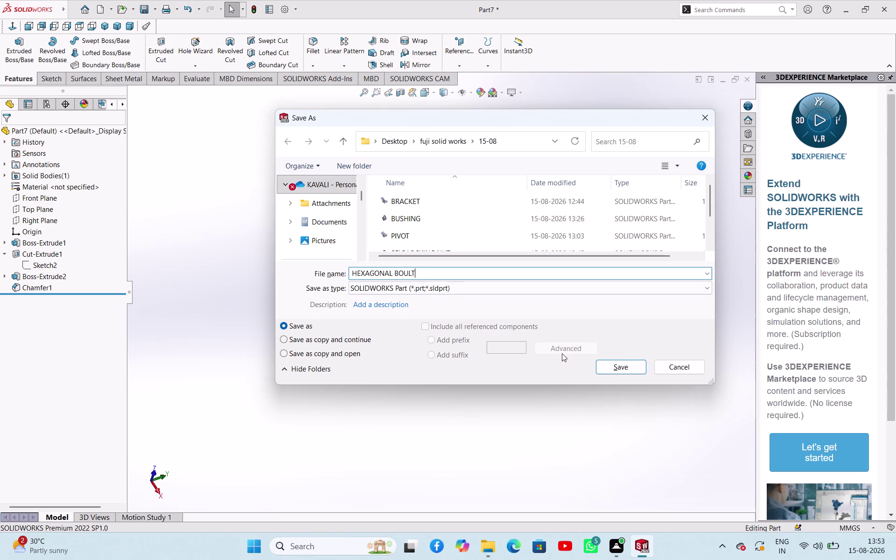
click(617, 368)
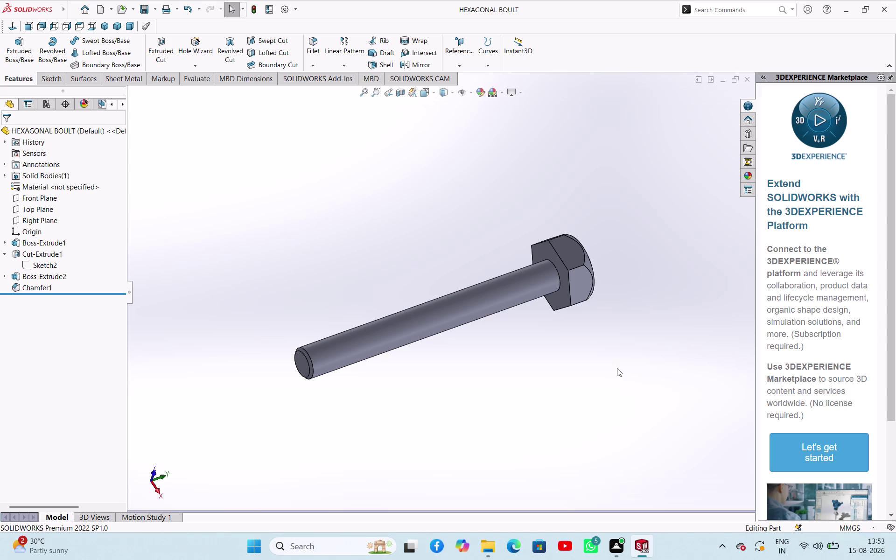
key(ctrl+s)
key(ctrl+n)
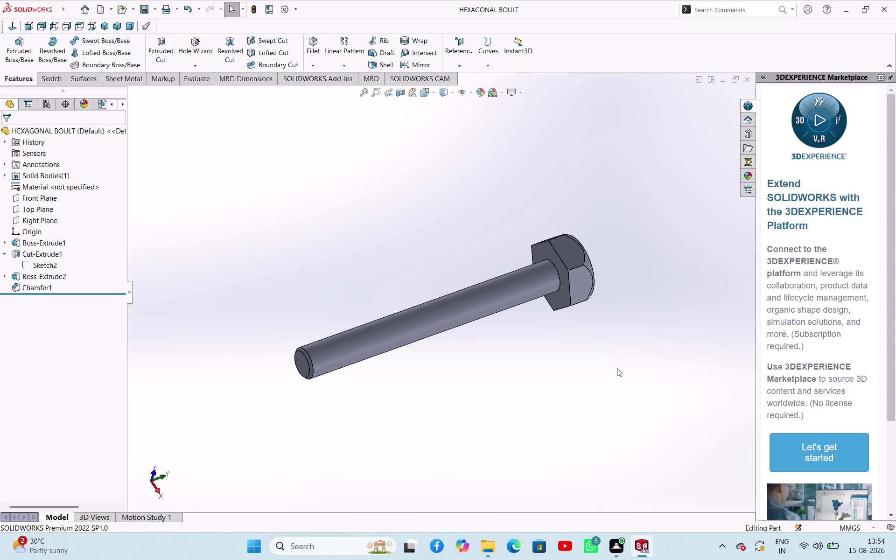
click(385, 369)
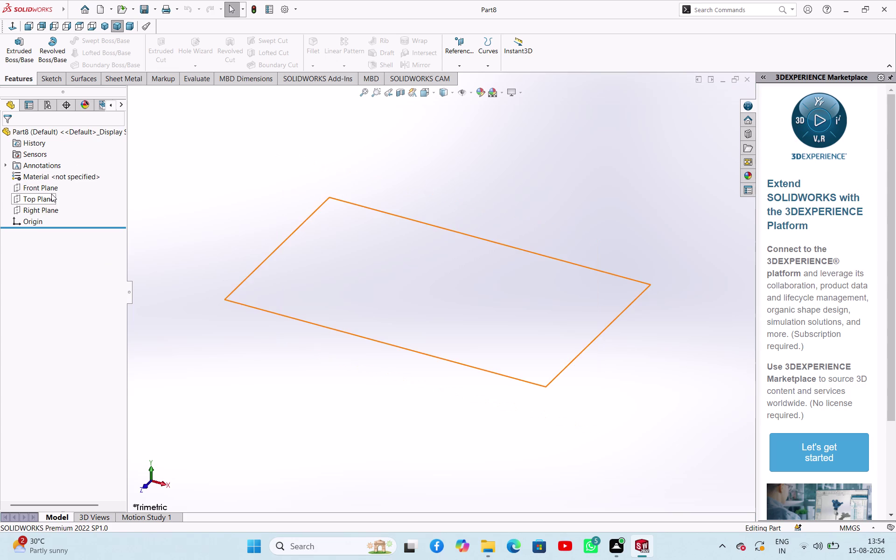
Start a new sketch on the Top Plane.
click(51, 207)
click(29, 196)
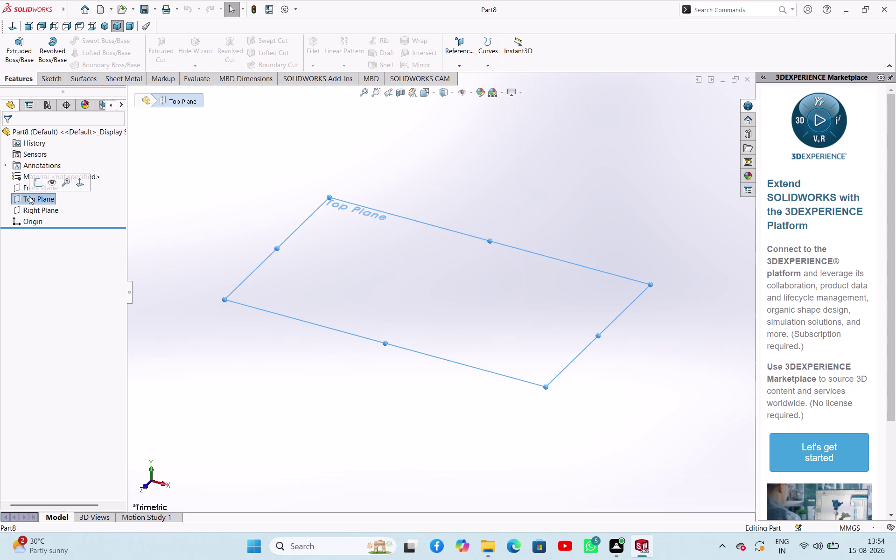
click(37, 180)
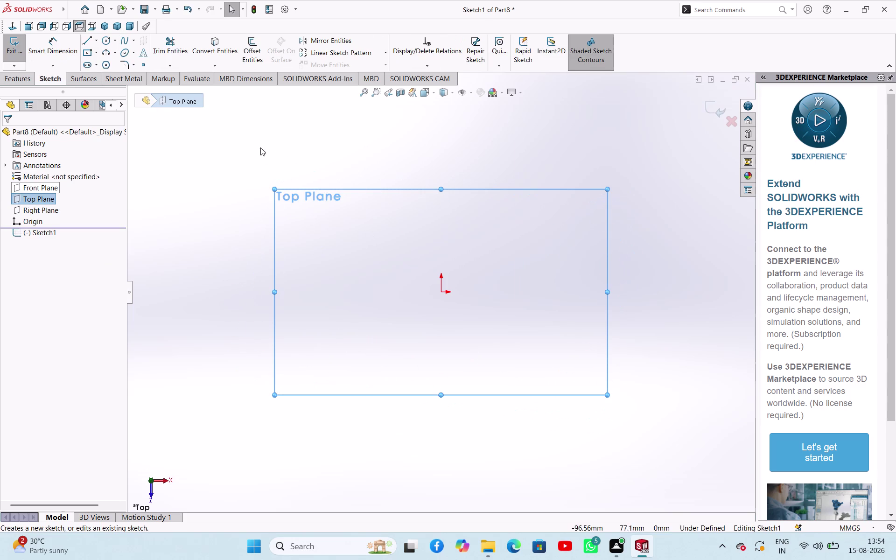
click(260, 148)
Draw a vertical midpoint centreline through the origin.
click(96, 42)
click(99, 61)
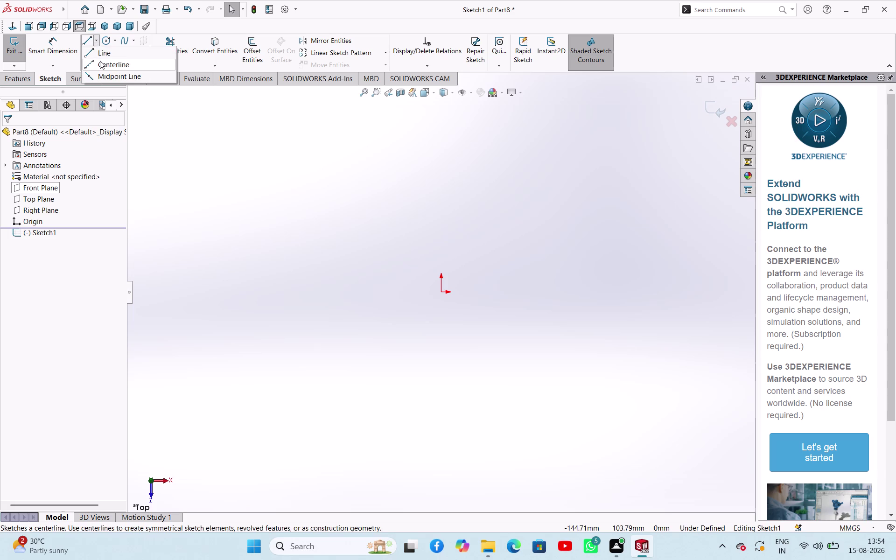
click(63, 285)
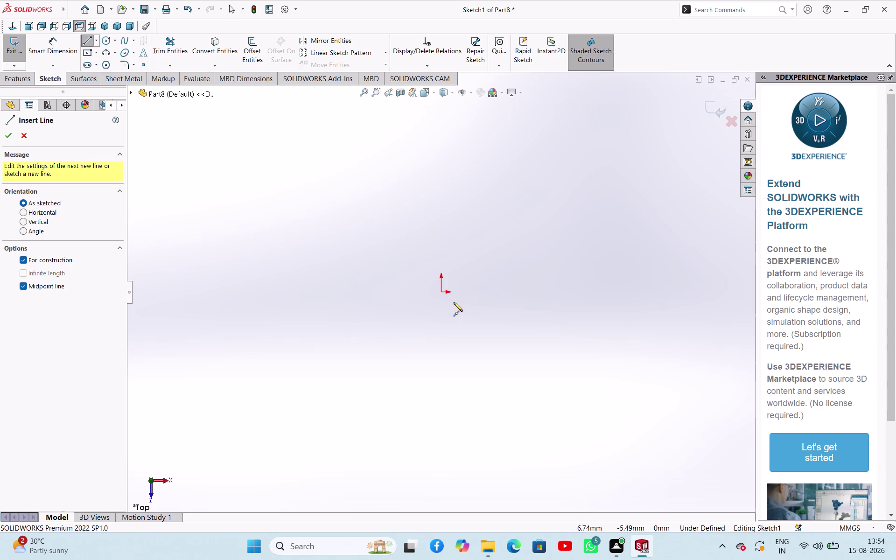
click(441, 295)
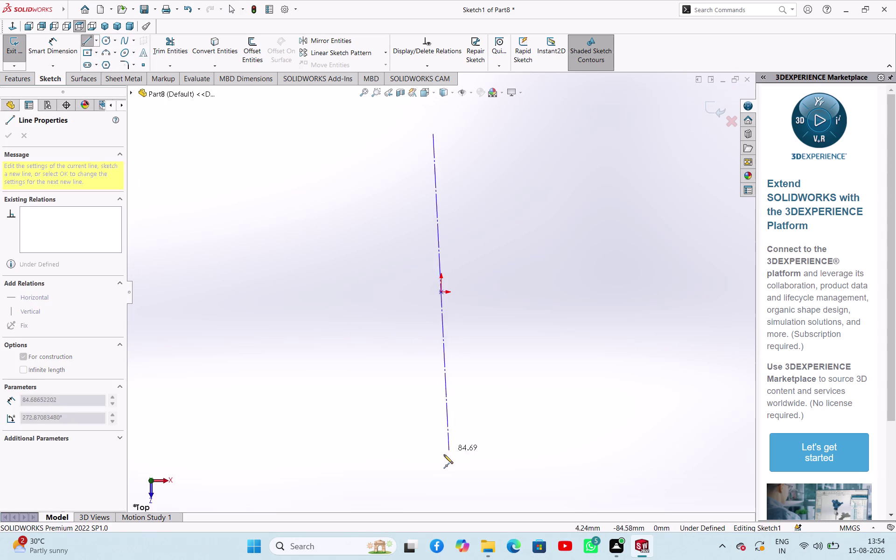
click(438, 476)
right_click(389, 357)
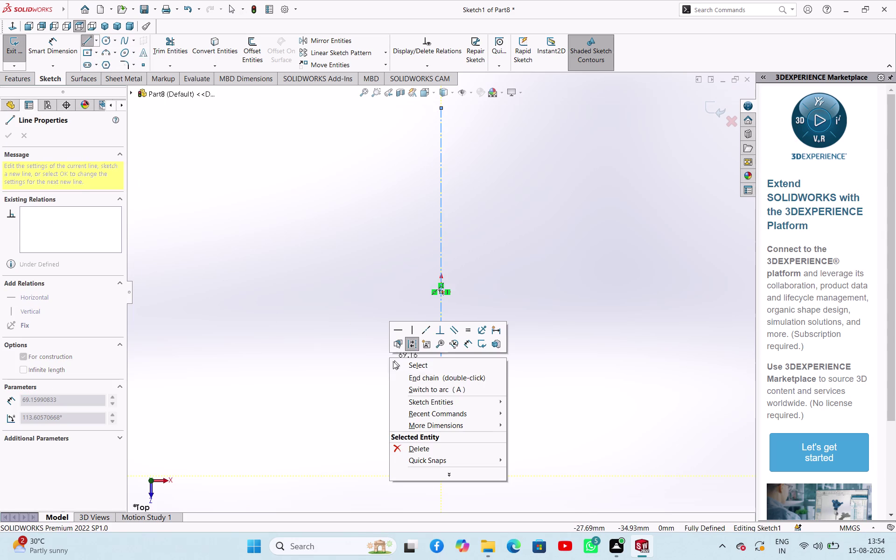
click(409, 363)
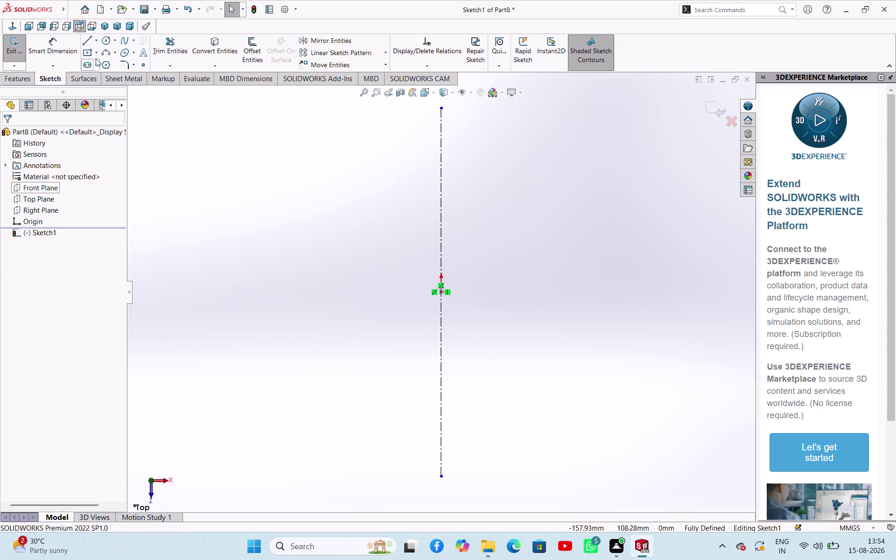
Draw a horizontal midpoint centreline through the origin.
click(98, 41)
click(98, 62)
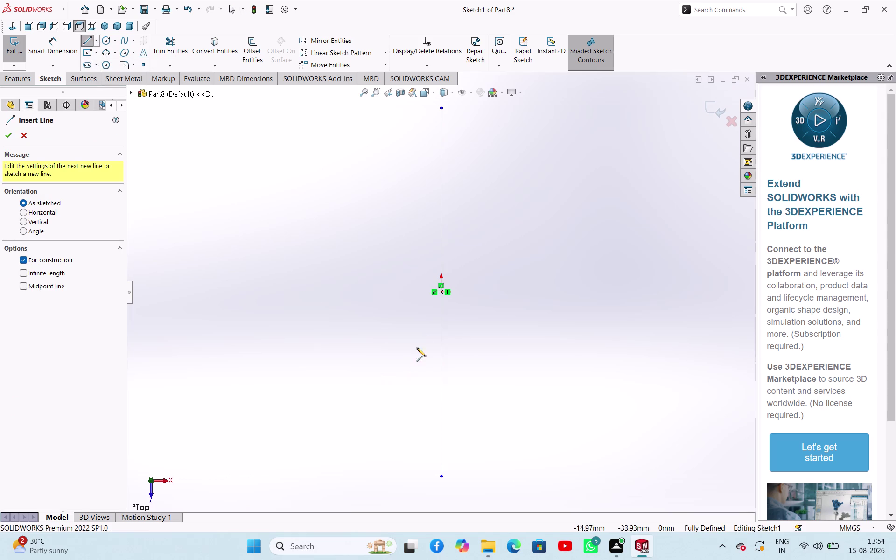
click(21, 289)
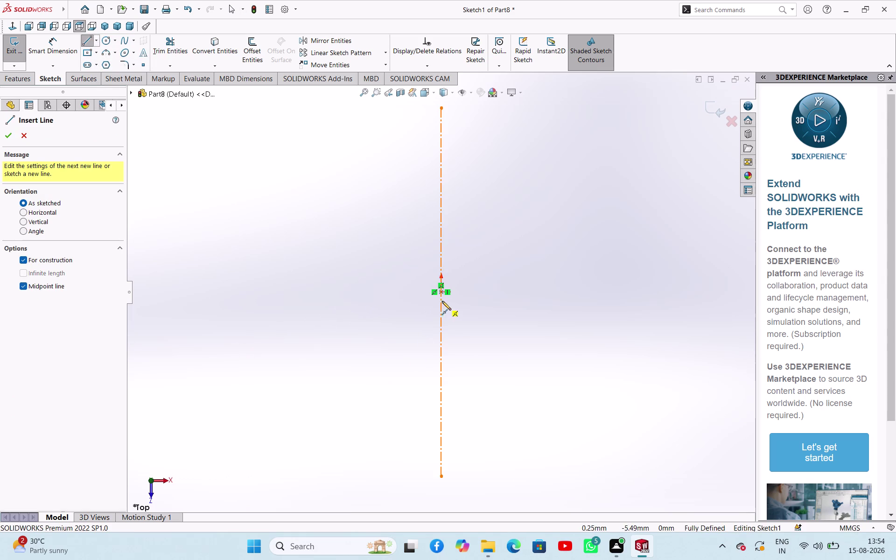
click(442, 292)
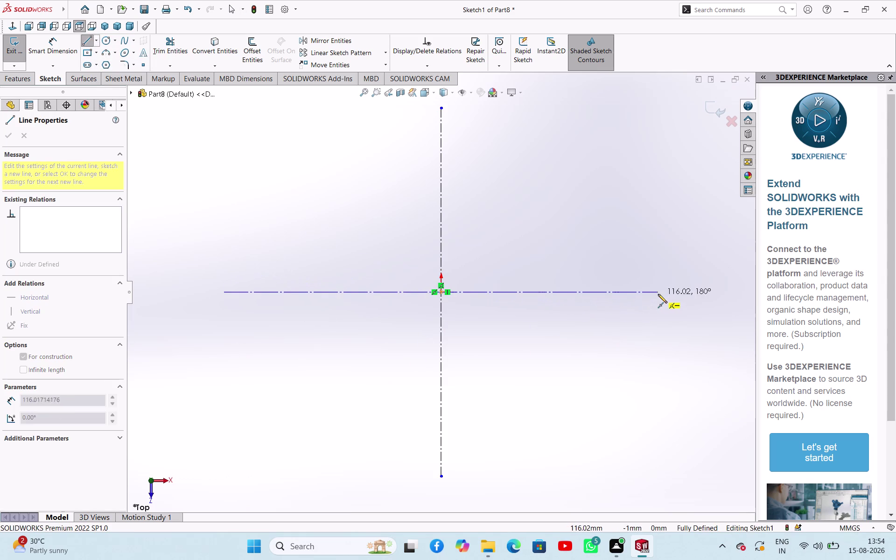
click(661, 292)
right_click(603, 328)
click(611, 336)
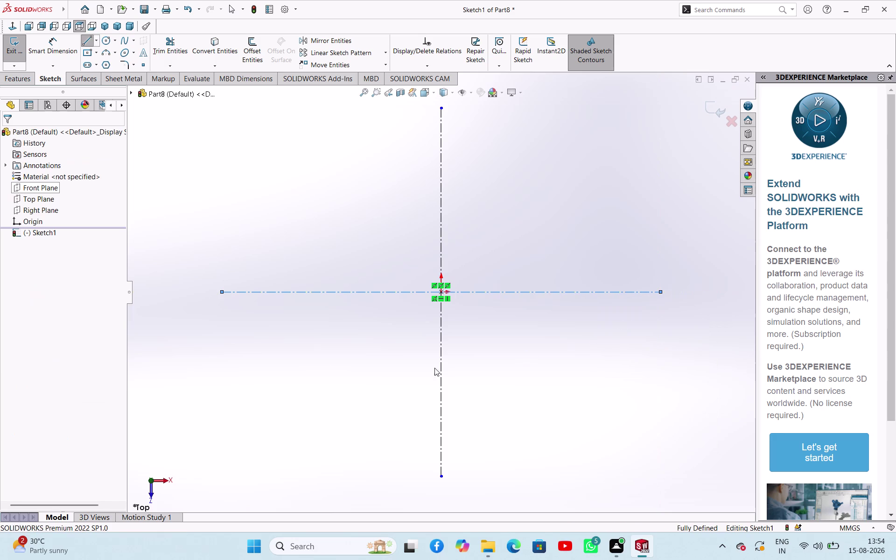
Sketch a hexagon centred on the origin.
click(180, 155)
click(110, 67)
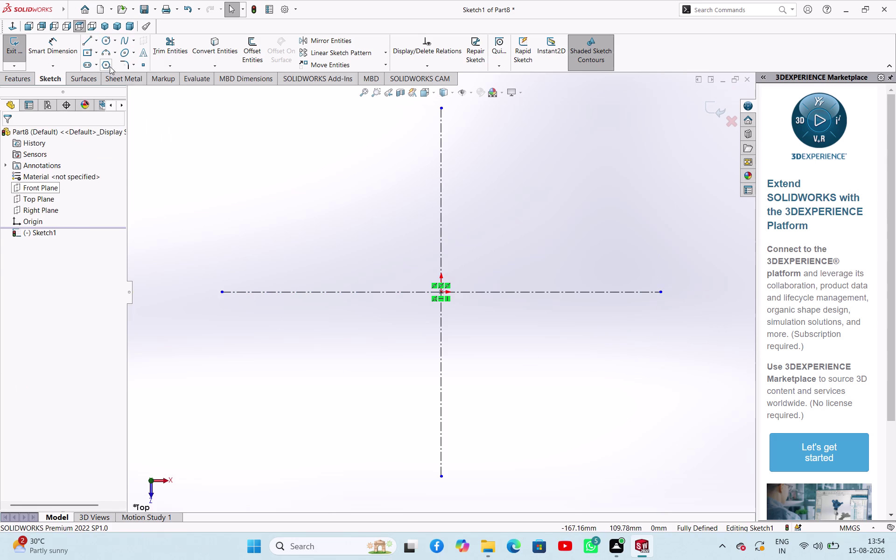
click(443, 292)
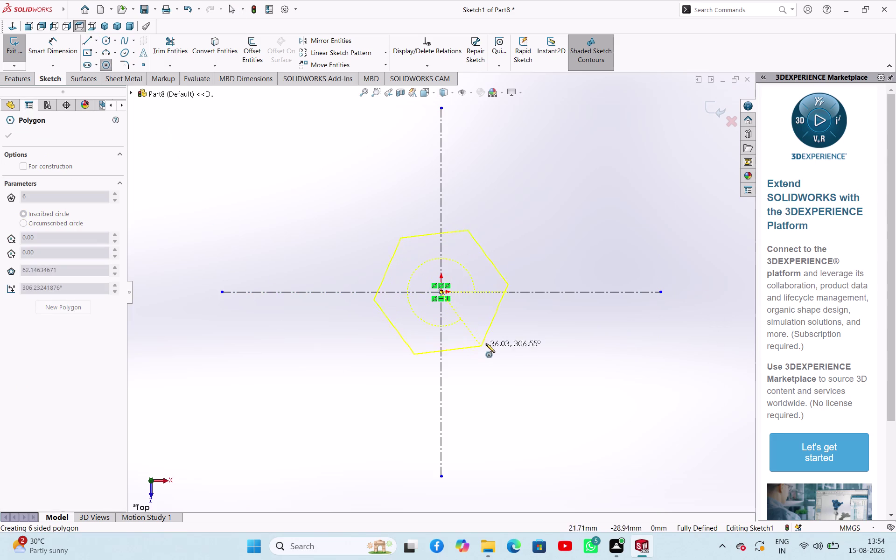
click(525, 295)
right_click(536, 337)
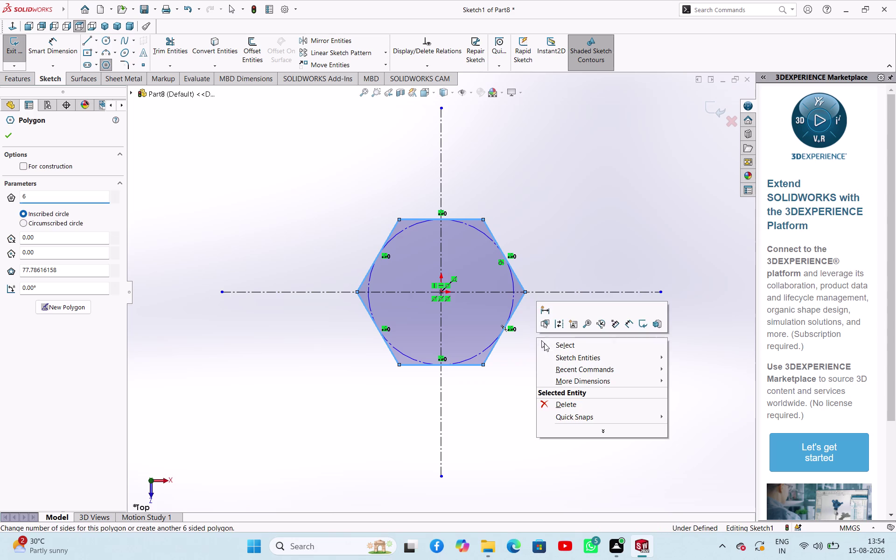
click(546, 345)
Dimension the hexagon's top and bottom edges to 104 mm across flats.
right_drag(320, 419, 312, 319)
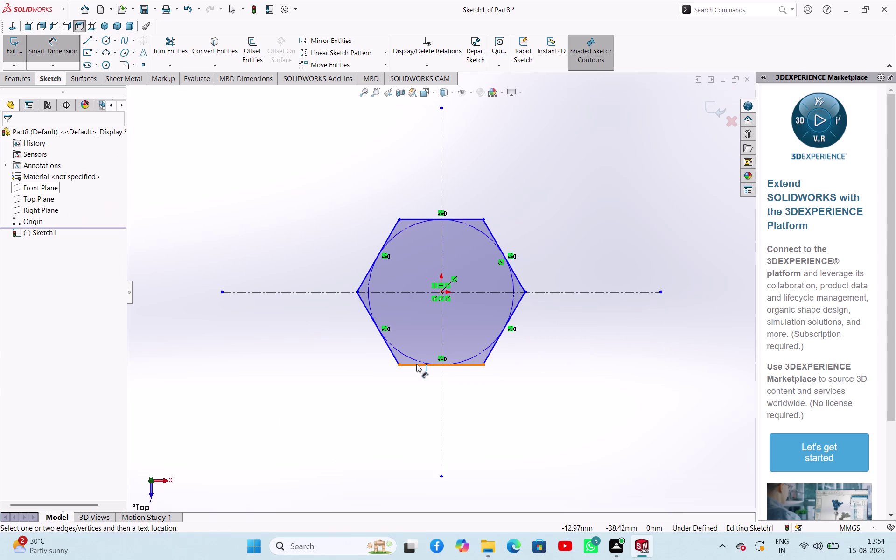
click(417, 364)
click(435, 219)
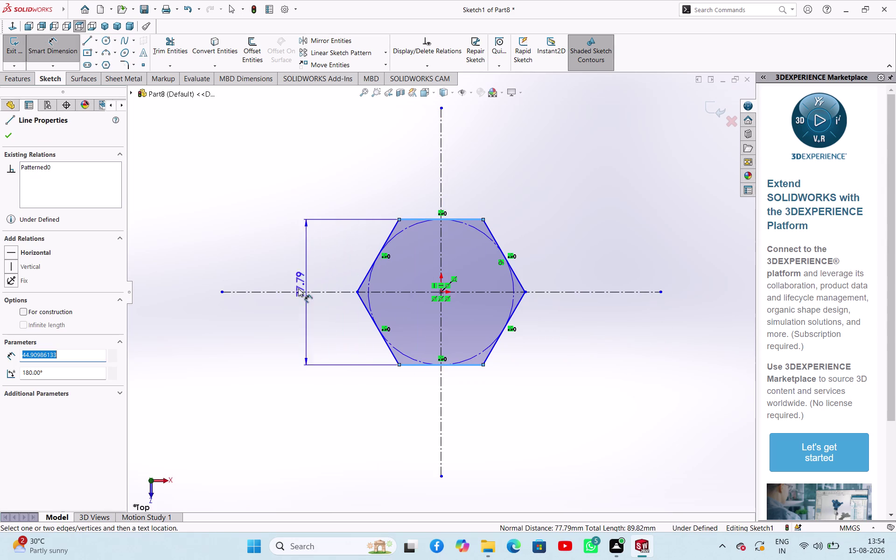
click(281, 309)
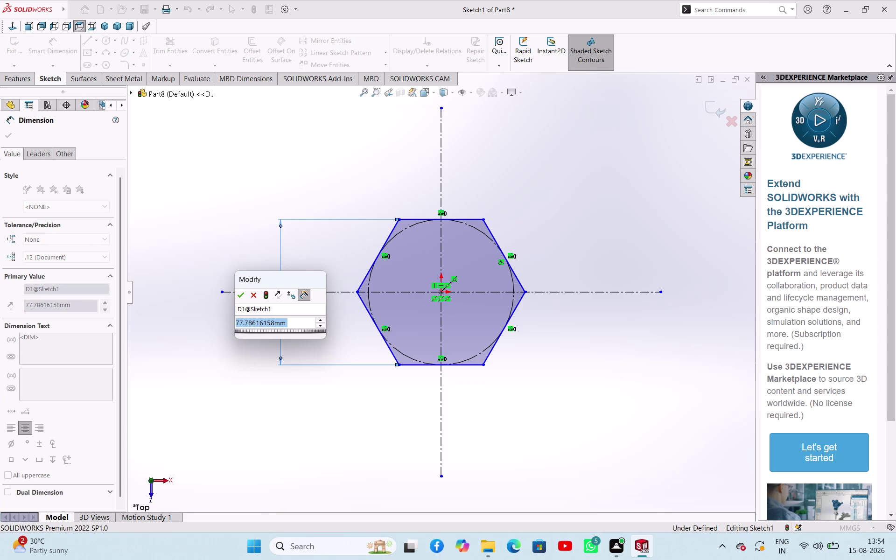
text(1)
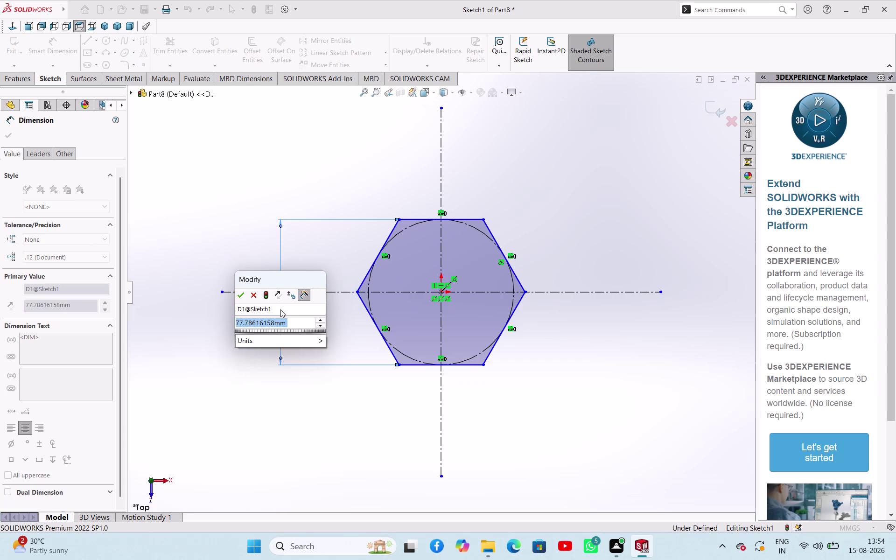
text(04)
key(Return)
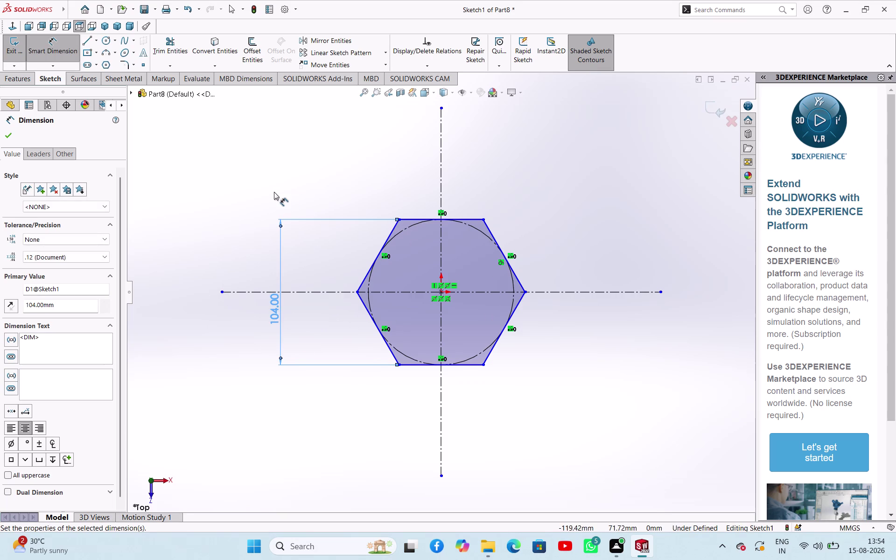
click(266, 184)
click(105, 40)
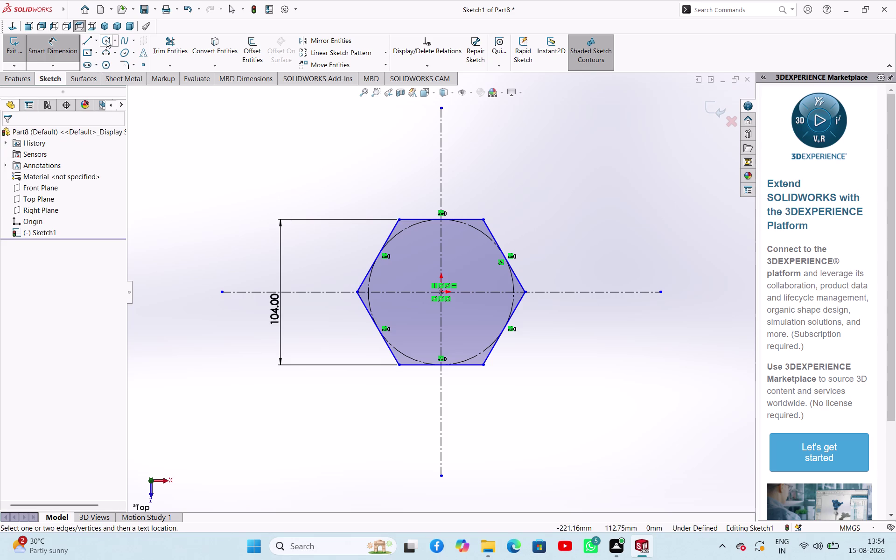
Draw a circle centred on the origin inside the hexagon.
click(440, 290)
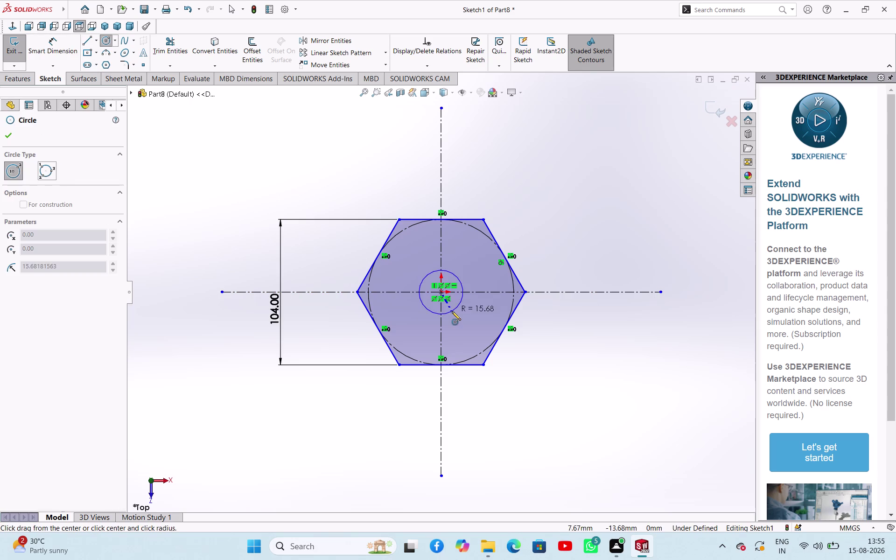
click(448, 330)
right_click(215, 214)
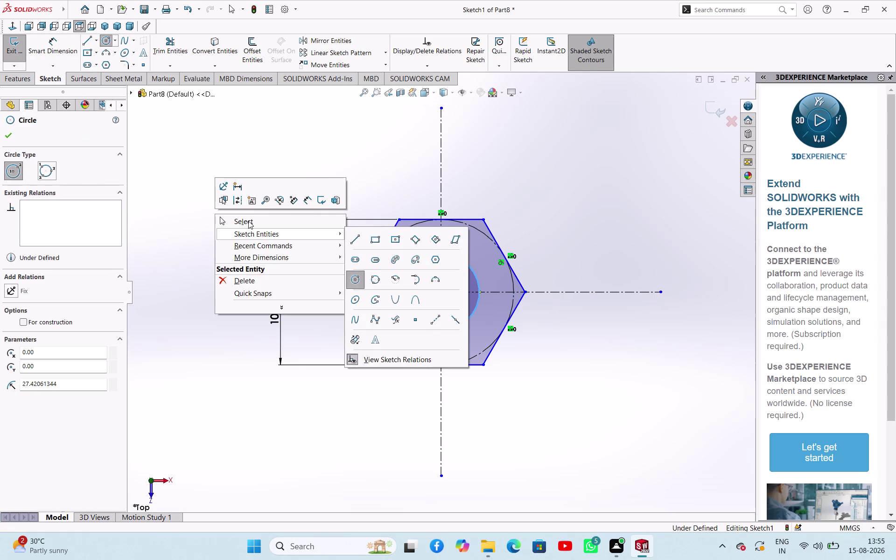
click(249, 221)
Dimension the circle to 50 mm diameter and exit the sketch.
right_drag(331, 239, 352, 168)
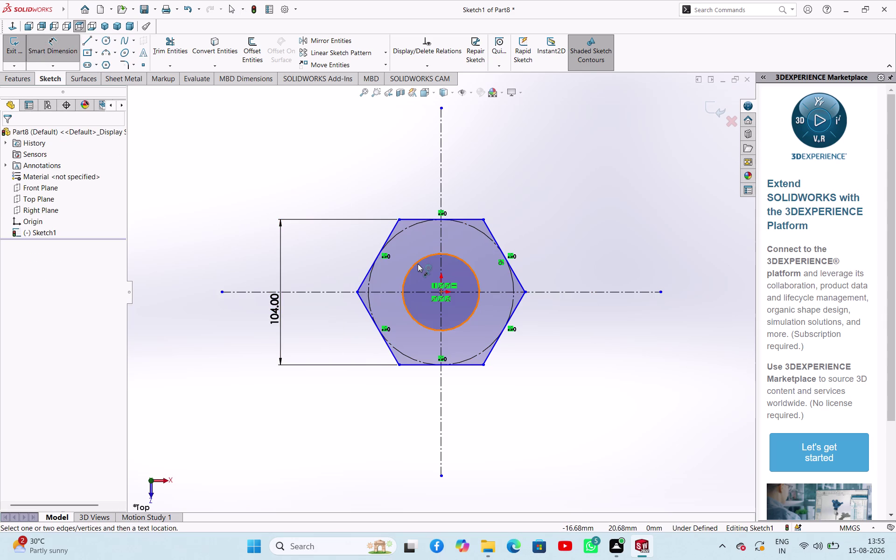
click(418, 264)
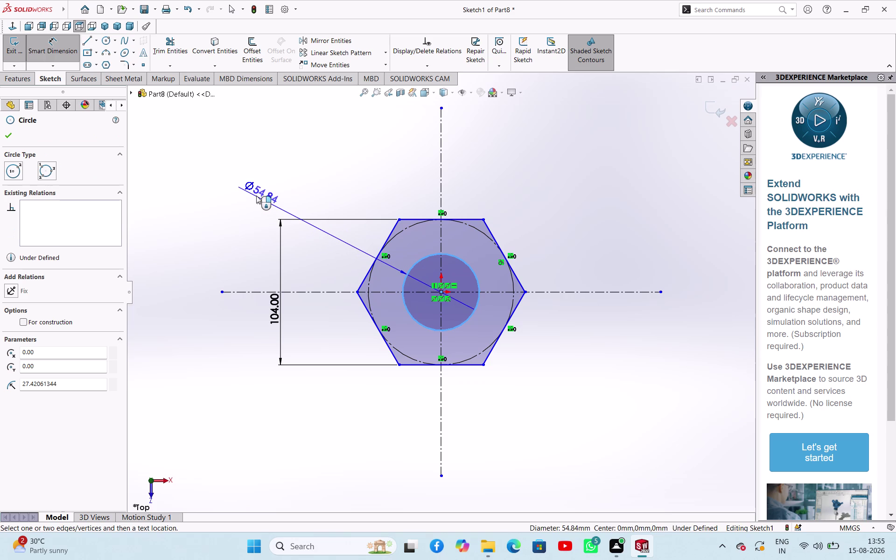
click(256, 195)
text(50)
key(Return)
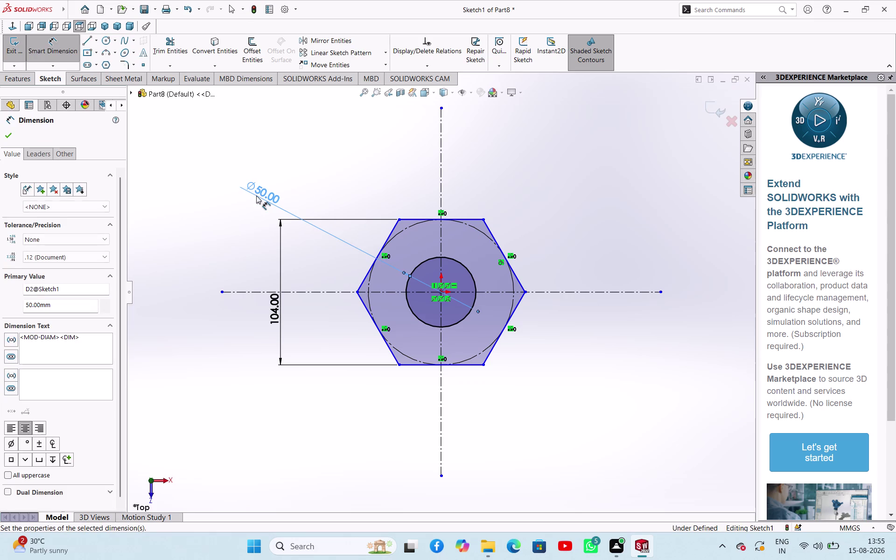
click(14, 138)
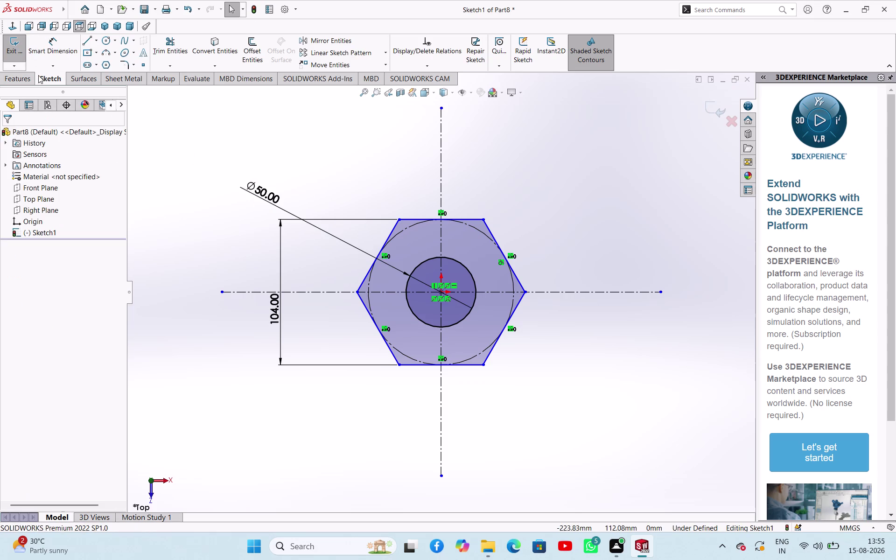
click(12, 46)
middle_drag(265, 167, 285, 100)
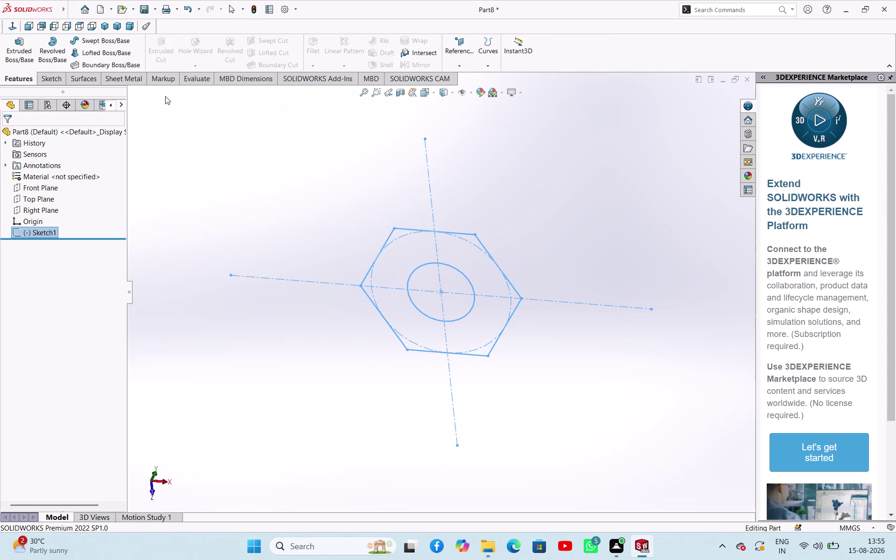
Extrude Sketch1 using the Mid Plane end condition.
click(29, 79)
click(28, 42)
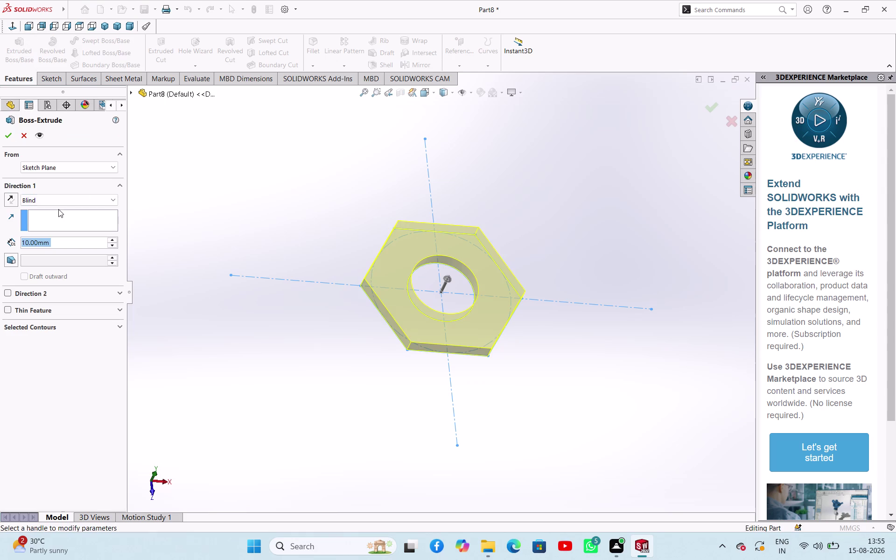
click(57, 200)
click(72, 250)
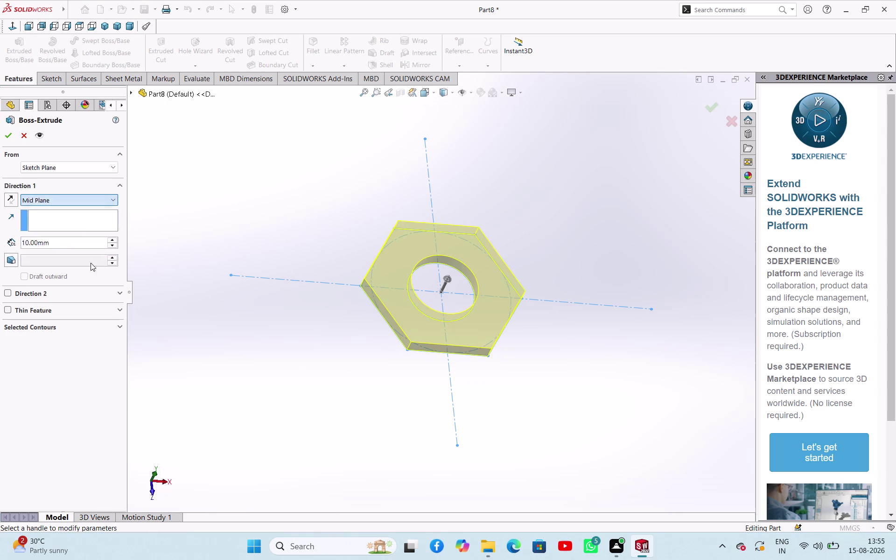
middle_drag(293, 227, 317, 174)
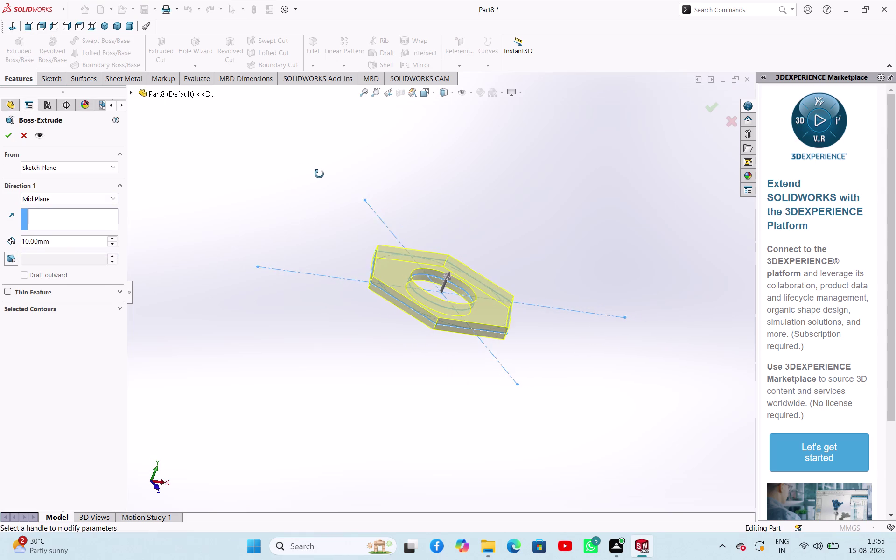
middle_drag(317, 173, 320, 175)
Set the extrusion depth to 60 mm and confirm Boss-Extrude1.
click(44, 241)
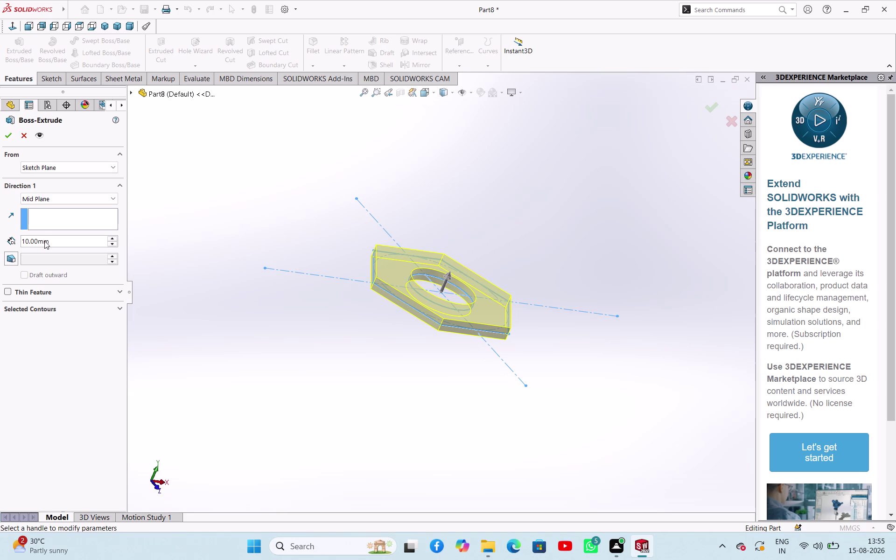
double_click(59, 246)
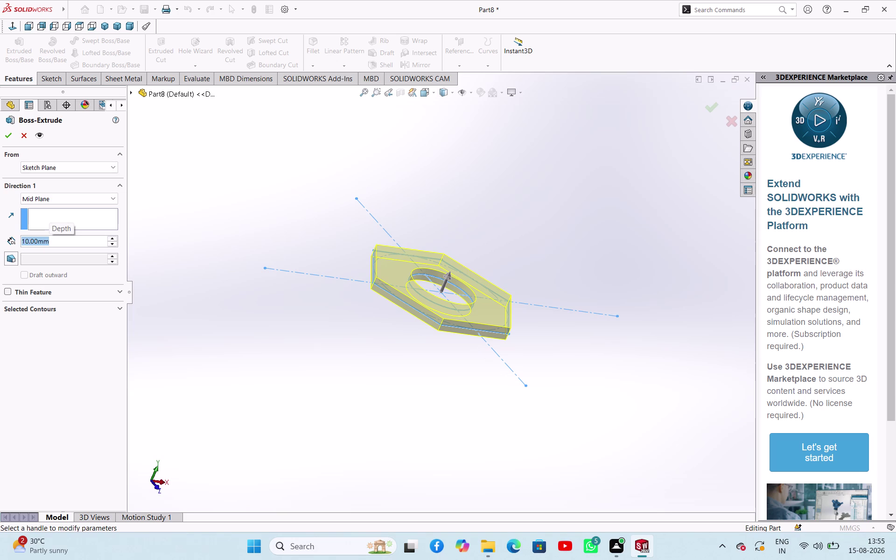
text(60)
key(Return)
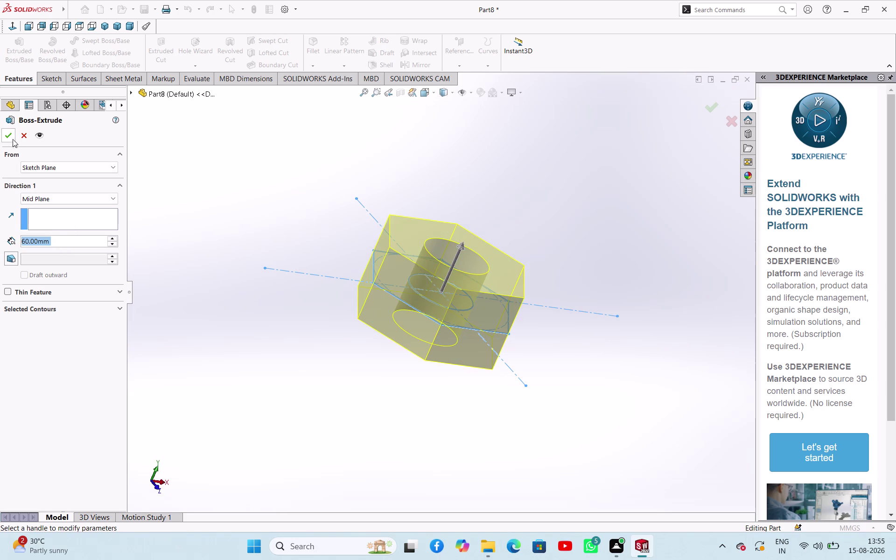
click(12, 137)
click(258, 176)
click(427, 225)
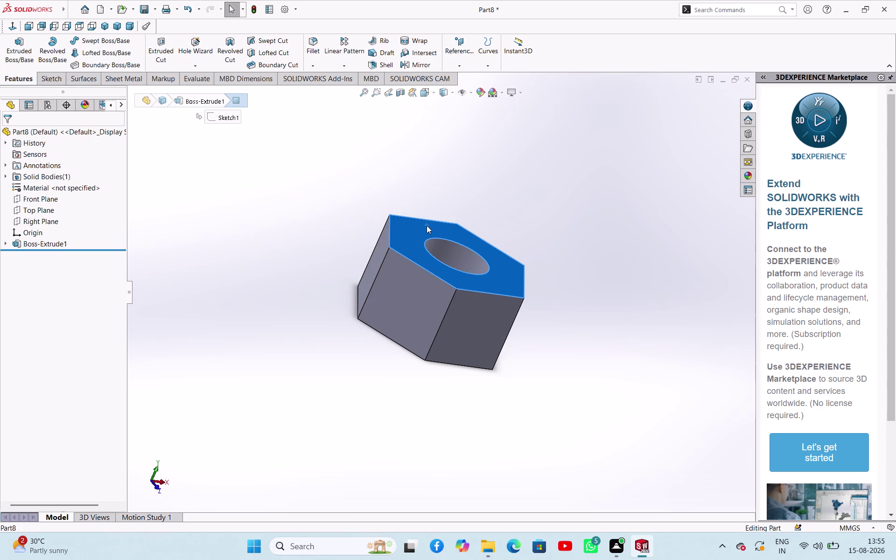
Sketch an origin-centred circle about 96 mm across on the nut's top face.
click(472, 197)
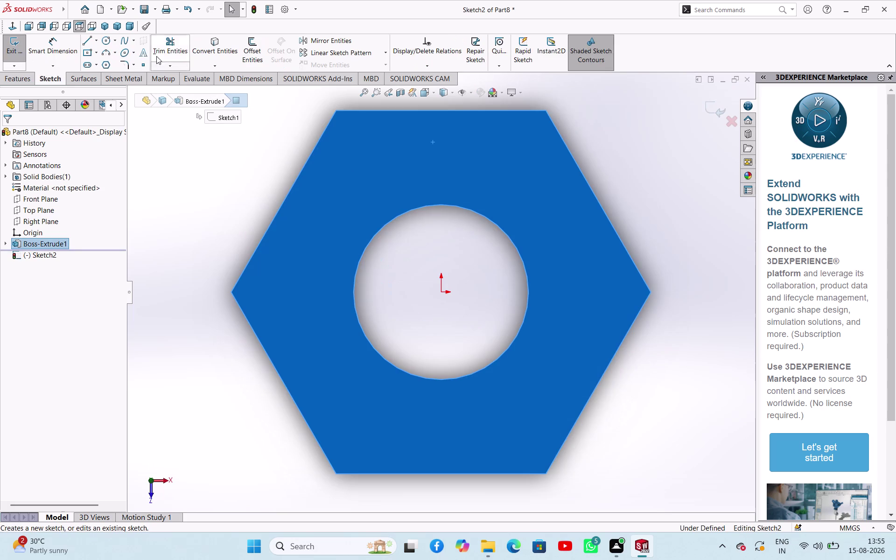
click(110, 41)
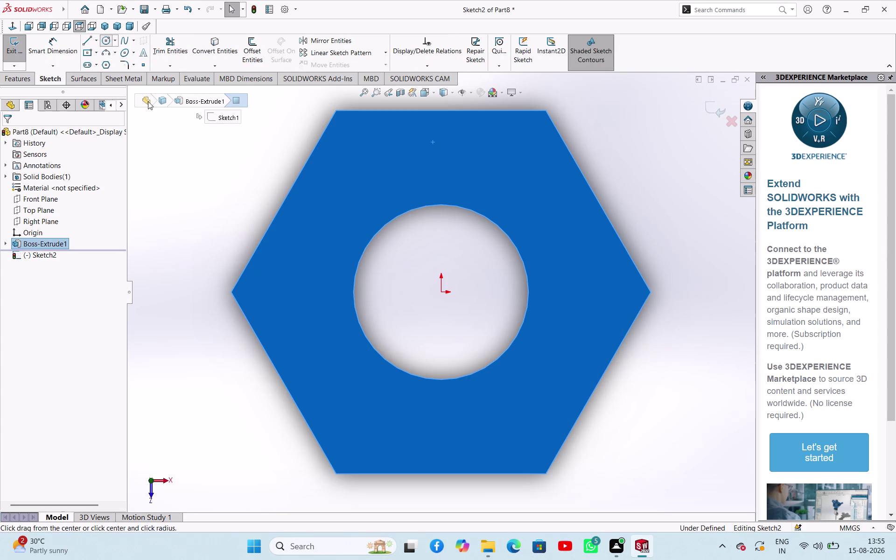
click(442, 292)
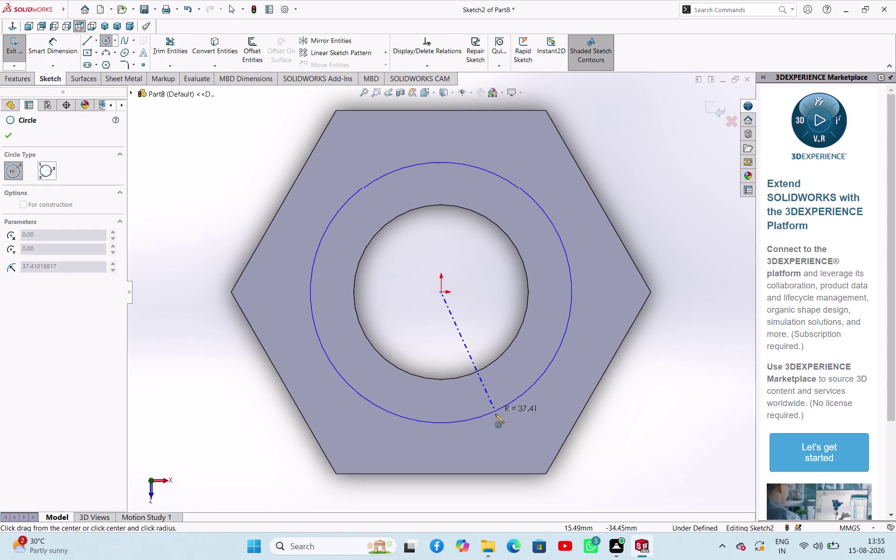
click(505, 448)
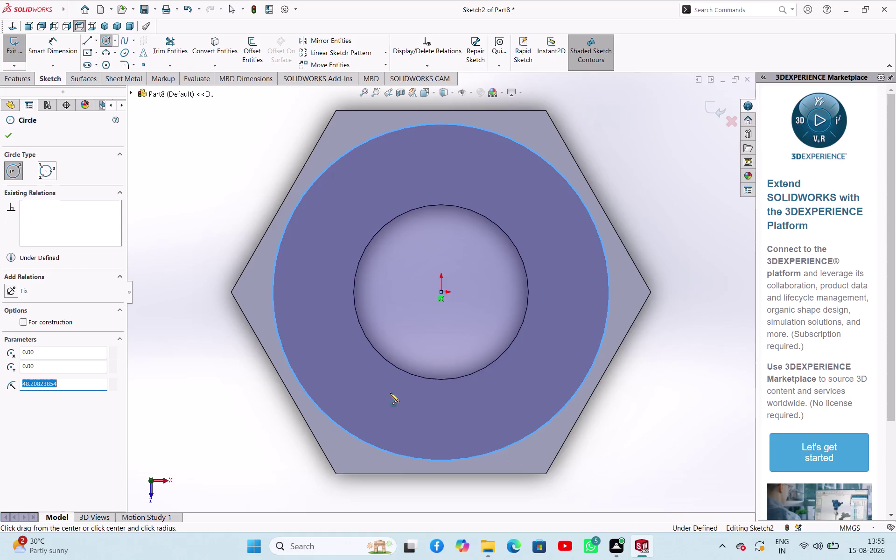
right_click(184, 185)
click(190, 195)
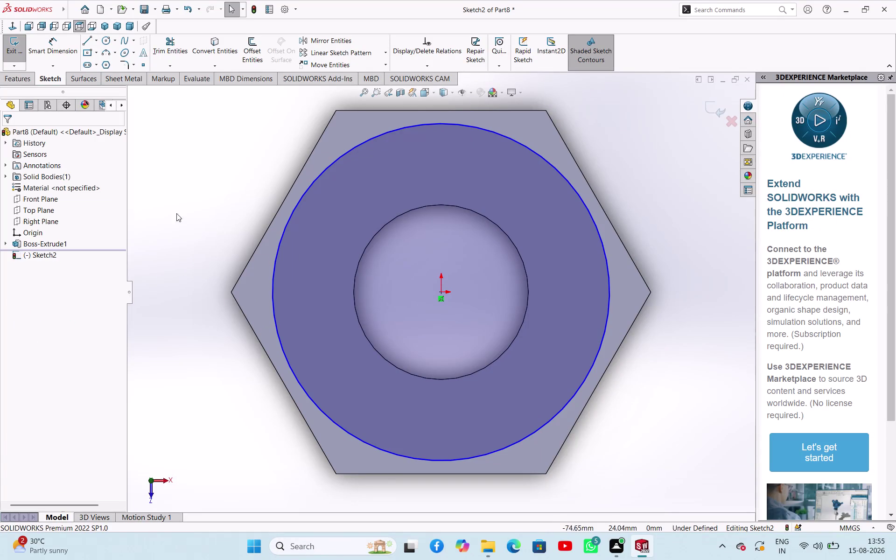
click(12, 51)
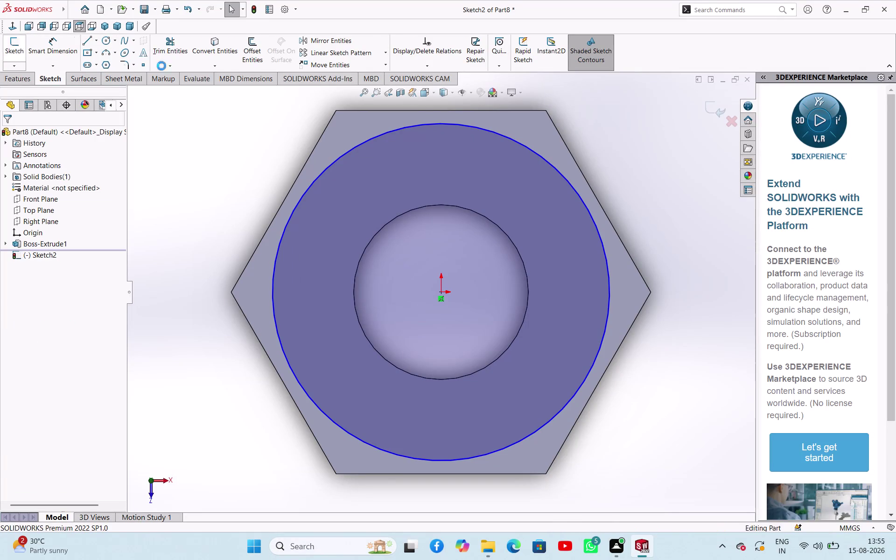
click(162, 50)
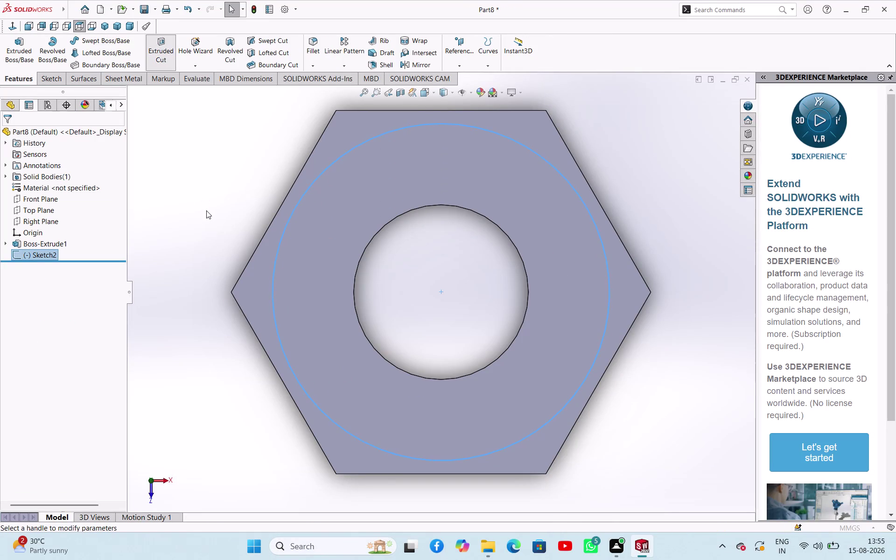
Cut outside the circle with a flipped 30° draft, chamfering the hexagon corners.
middle_drag(206, 211, 233, 138)
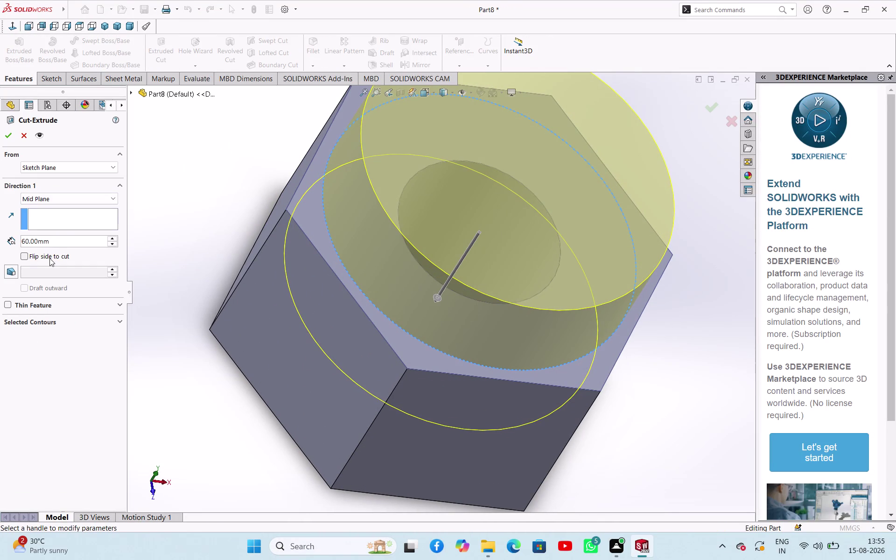
click(49, 258)
click(17, 274)
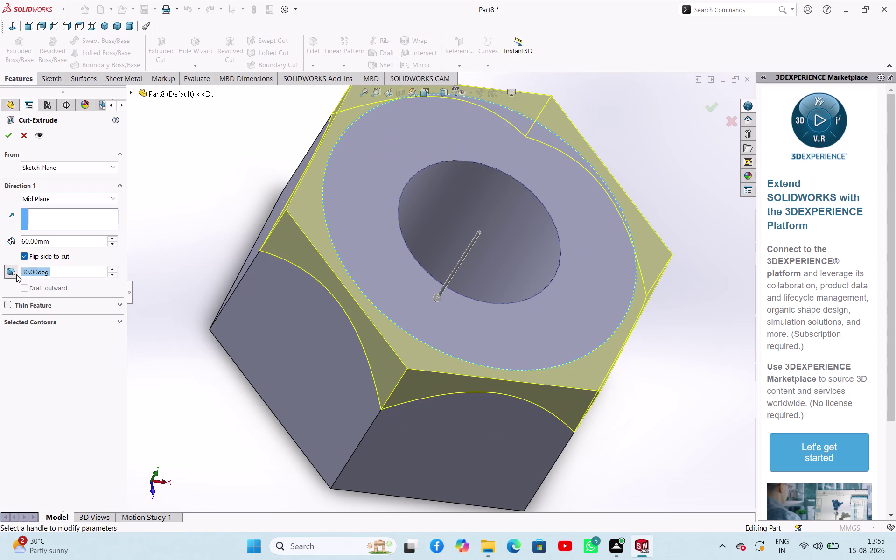
click(4, 135)
click(249, 200)
middle_drag(483, 276, 496, 215)
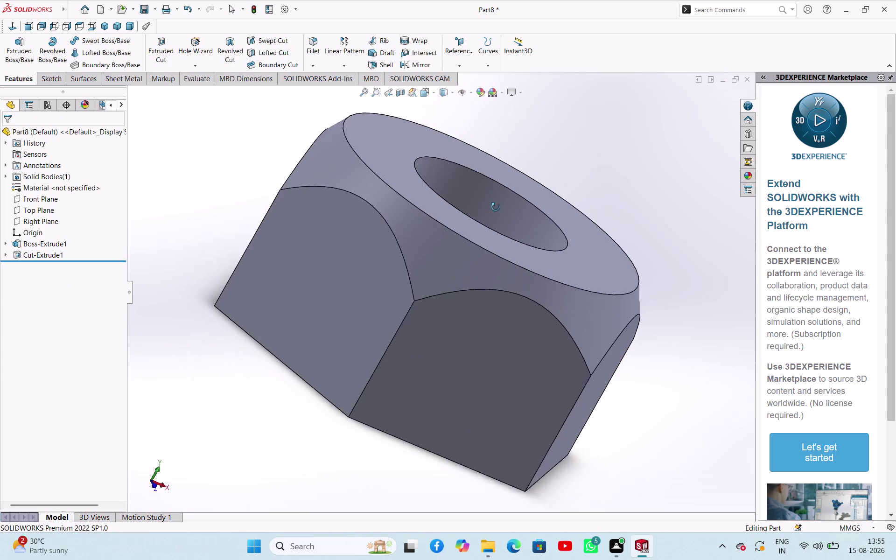
middle_drag(496, 214, 398, 228)
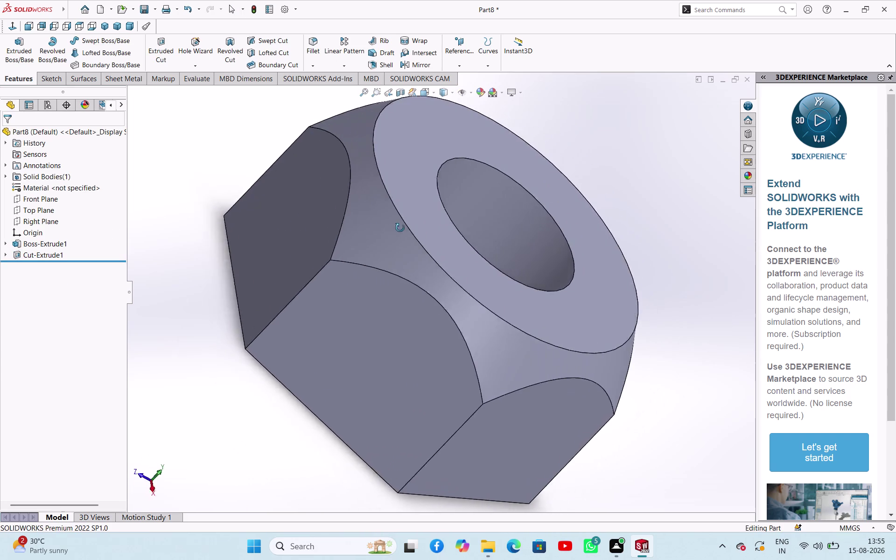
middle_drag(398, 228, 337, 210)
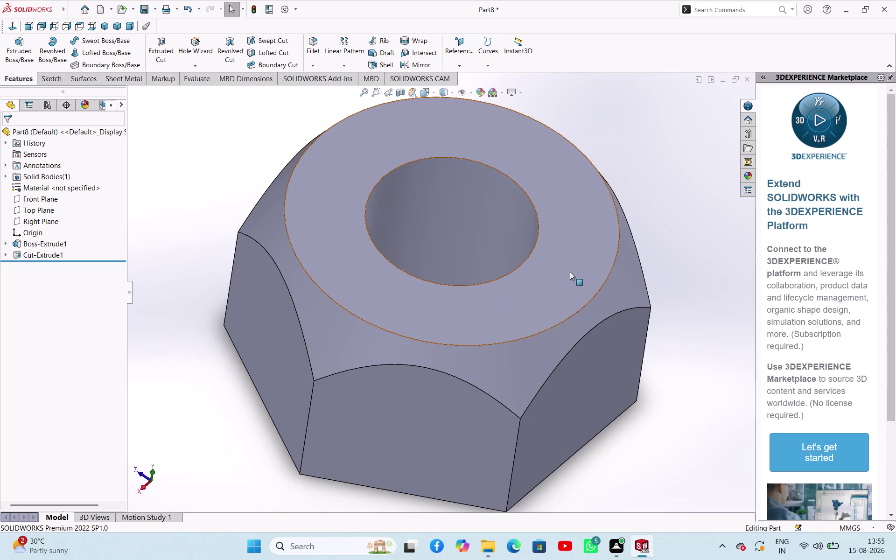
click(570, 272)
Start a top-face sketch and draw a vertical centreline down from the hole centre.
click(612, 248)
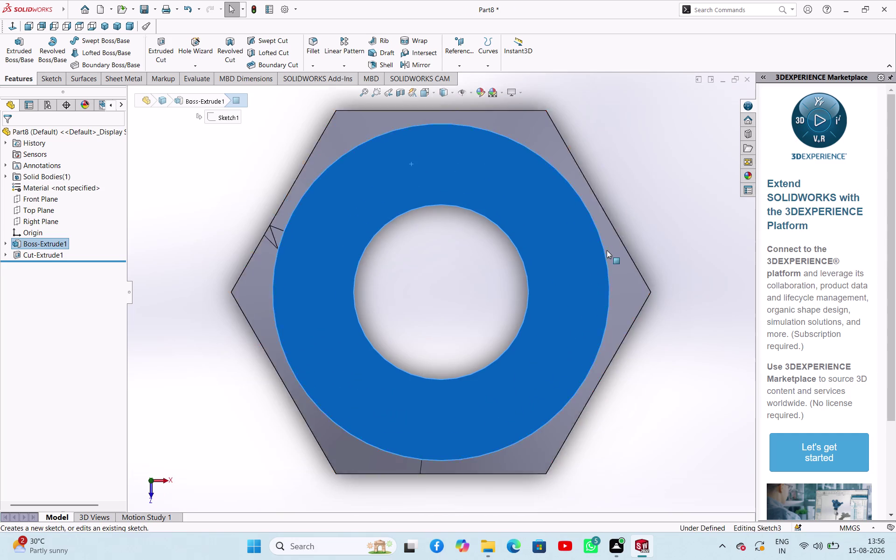
click(675, 202)
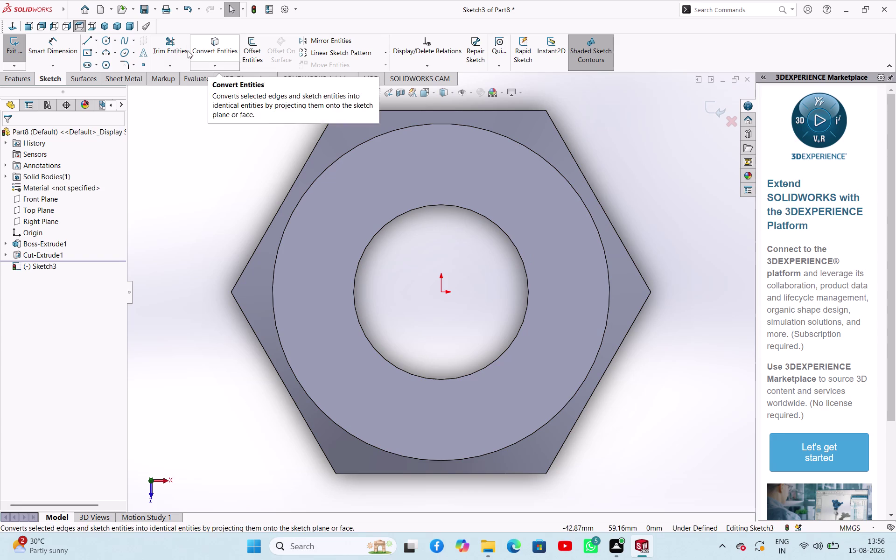
click(95, 40)
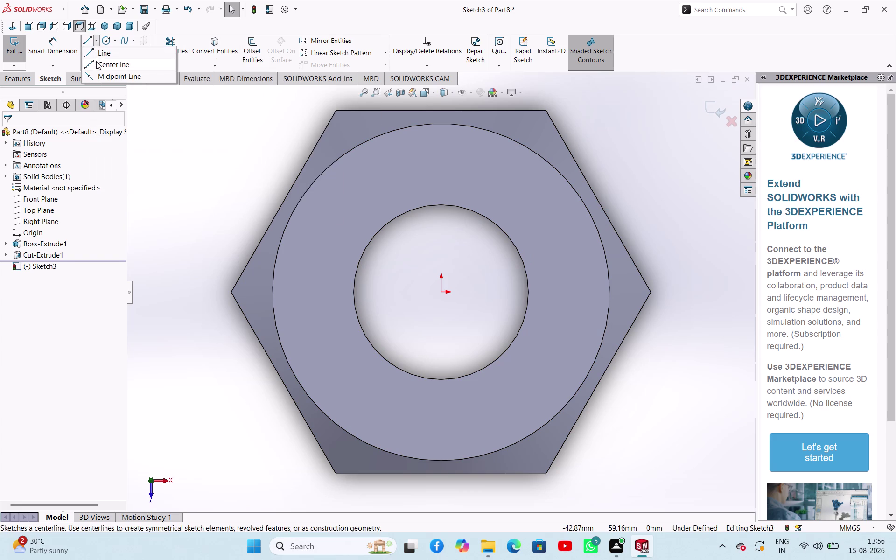
click(97, 62)
click(23, 289)
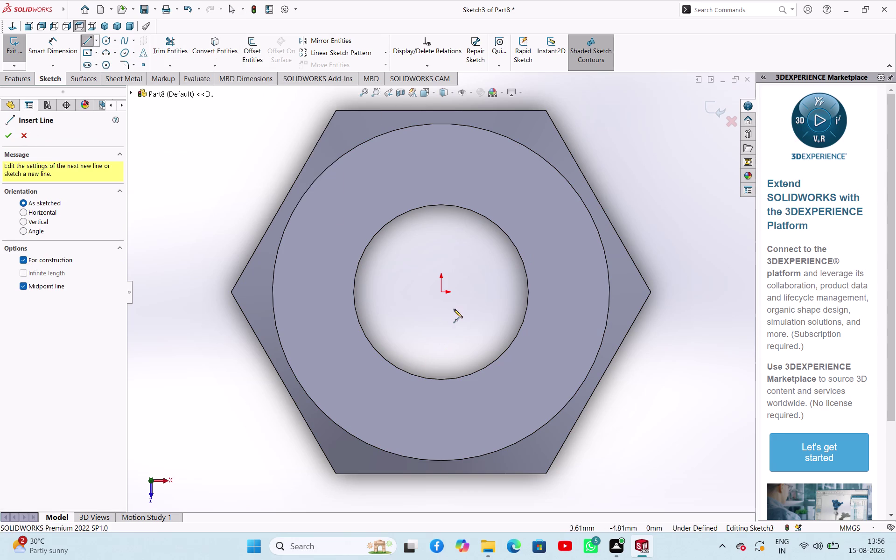
click(443, 290)
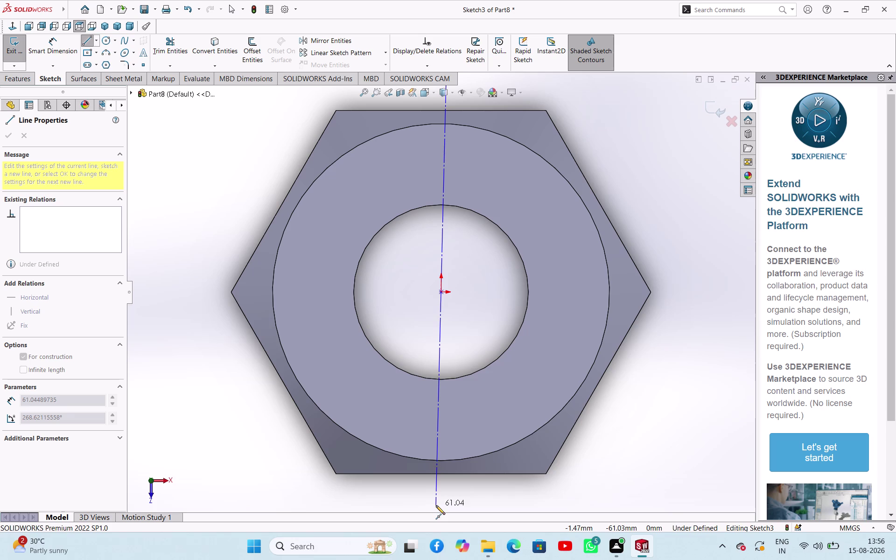
click(441, 492)
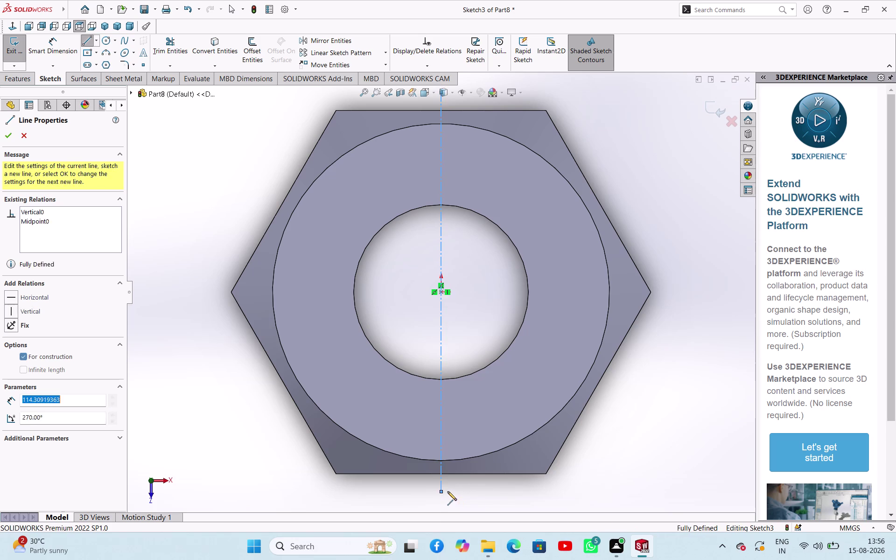
right_click(487, 493)
click(518, 436)
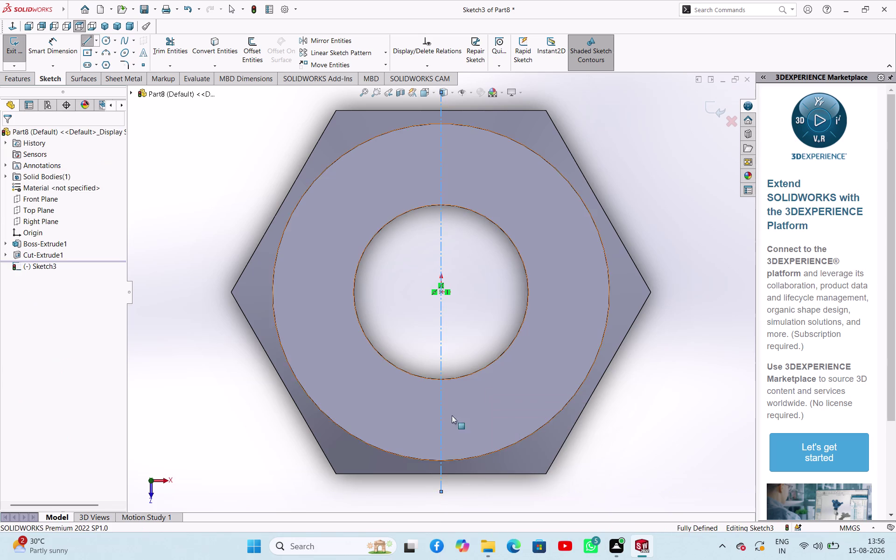
Draw a line spanning the nut top to bottom and make it vertical.
click(85, 39)
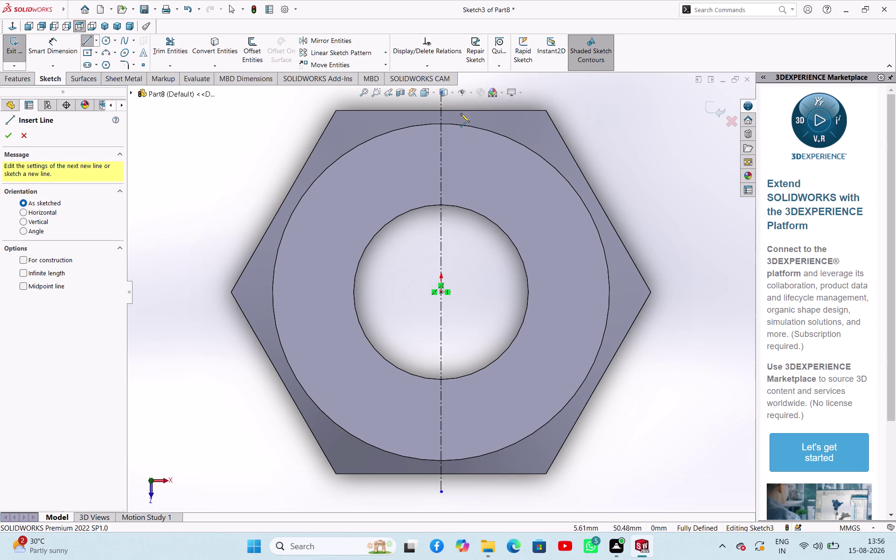
click(457, 100)
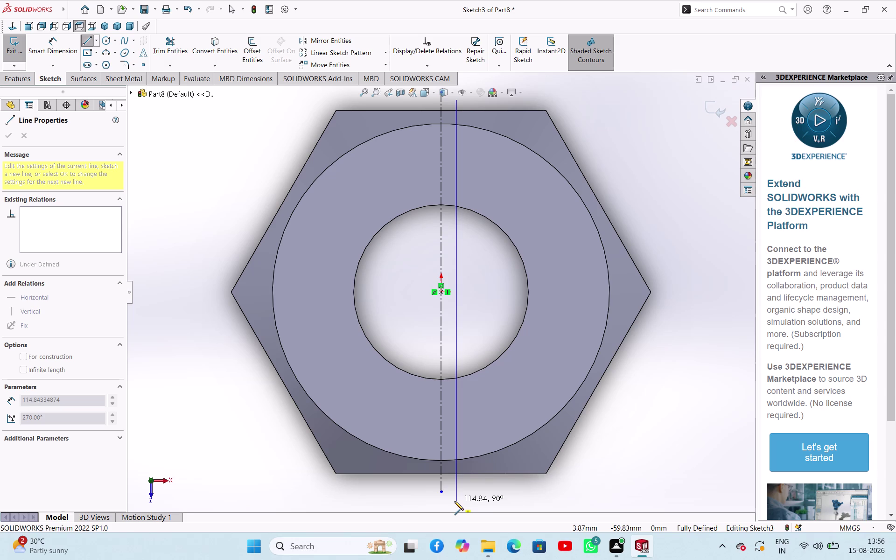
right_click(455, 495)
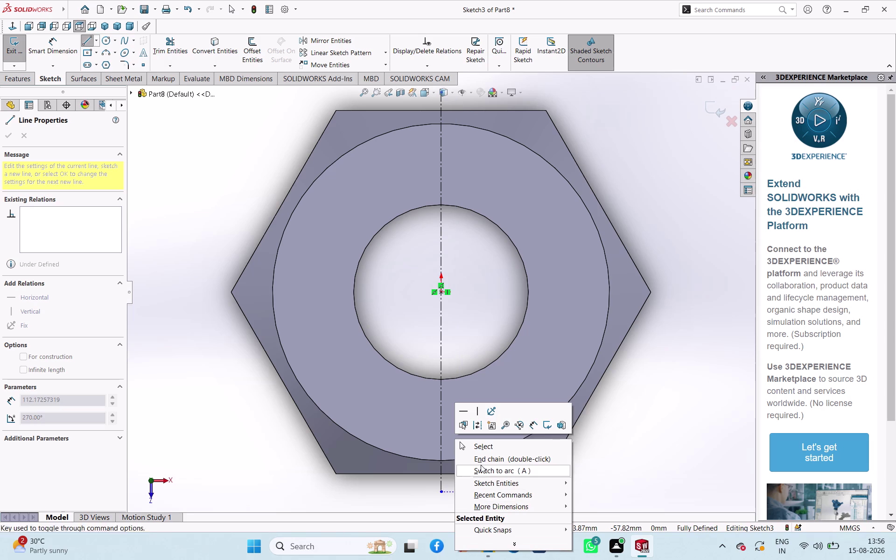
click(483, 446)
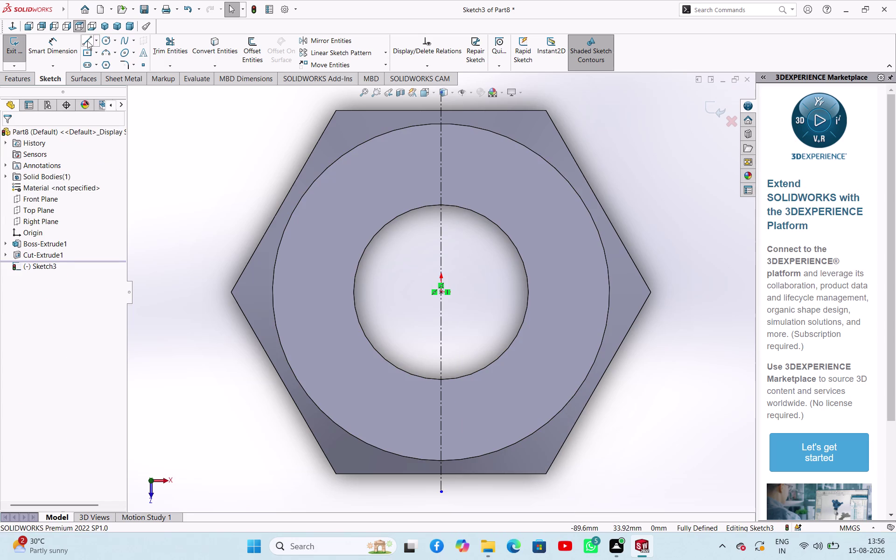
click(87, 41)
click(448, 102)
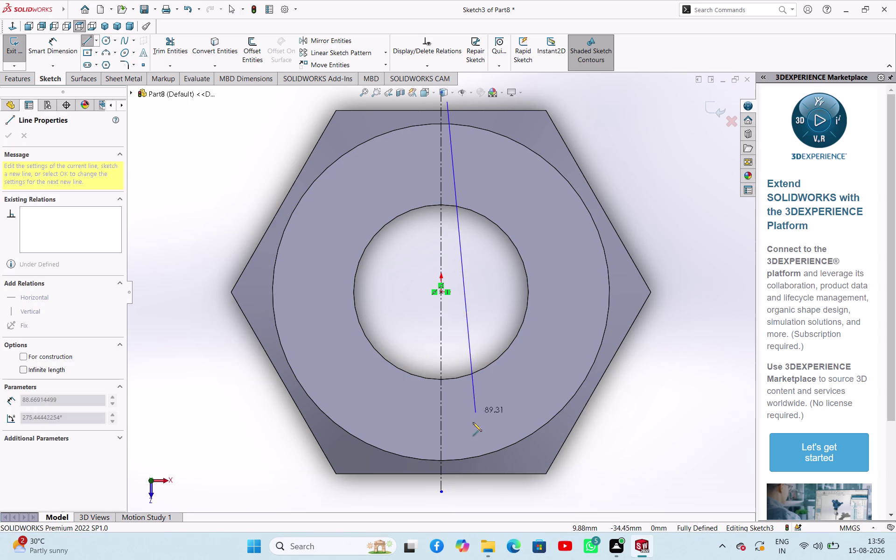
click(457, 489)
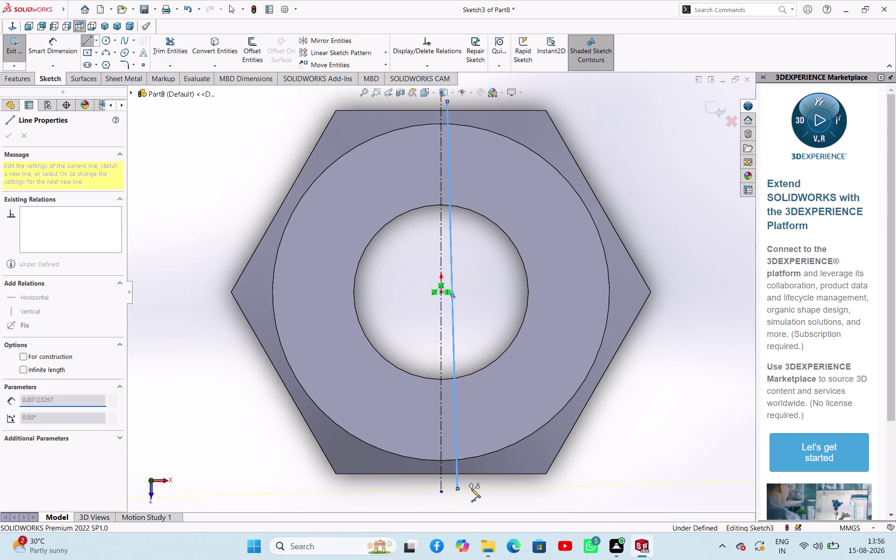
right_click(471, 489)
click(500, 431)
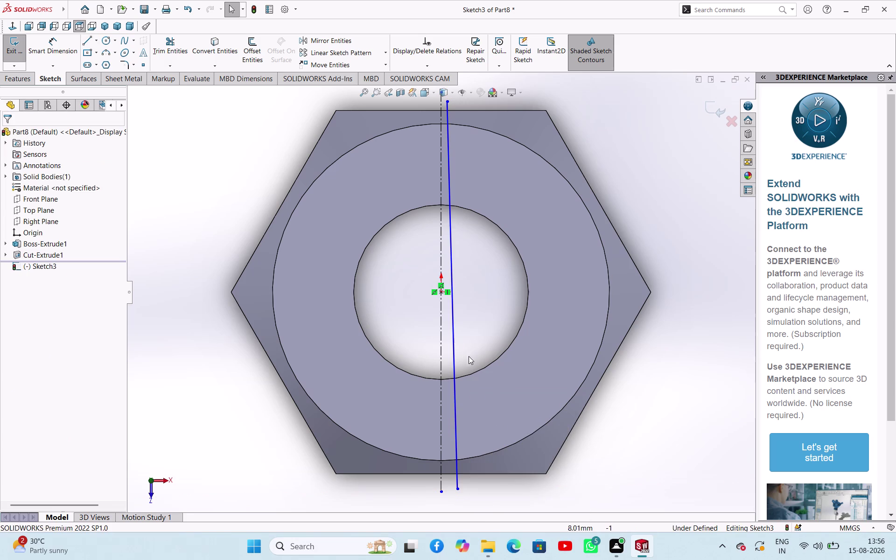
click(455, 339)
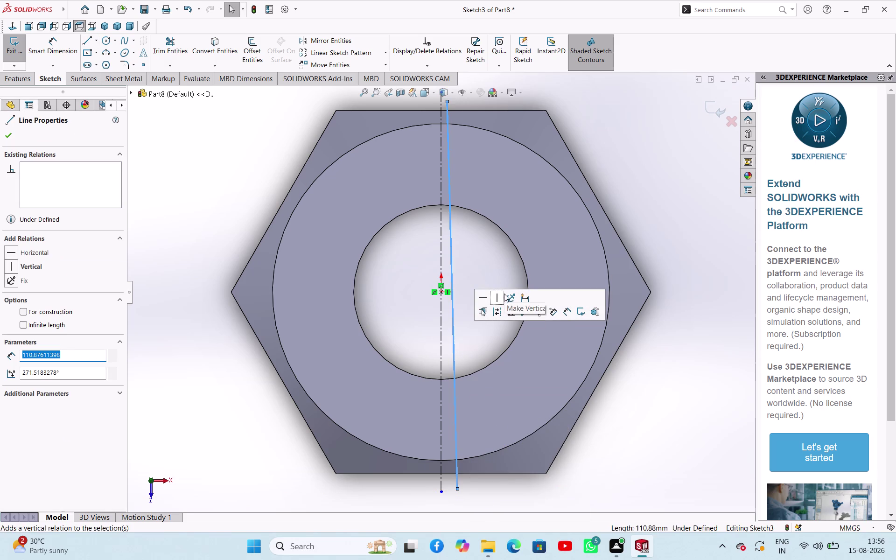
click(498, 297)
Dimension the vertical line 5 mm from the centreline.
click(208, 207)
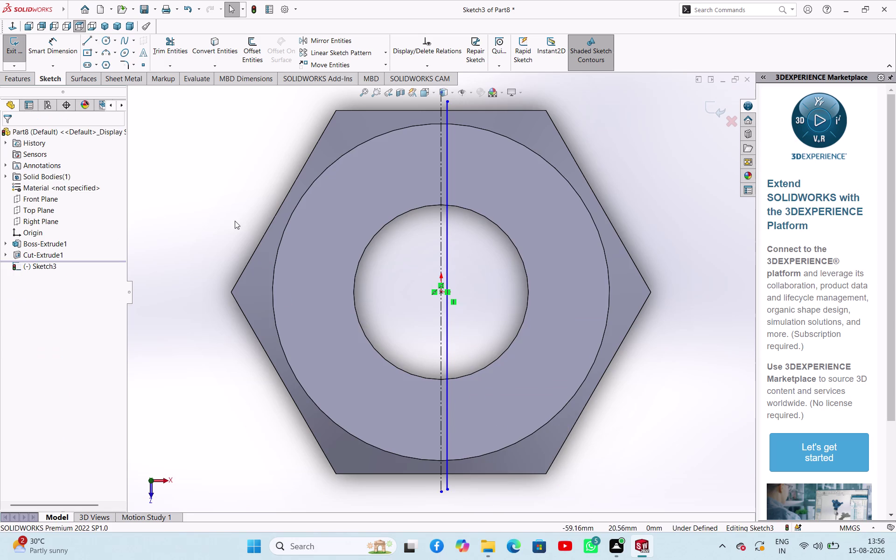
right_drag(234, 224, 242, 160)
click(439, 232)
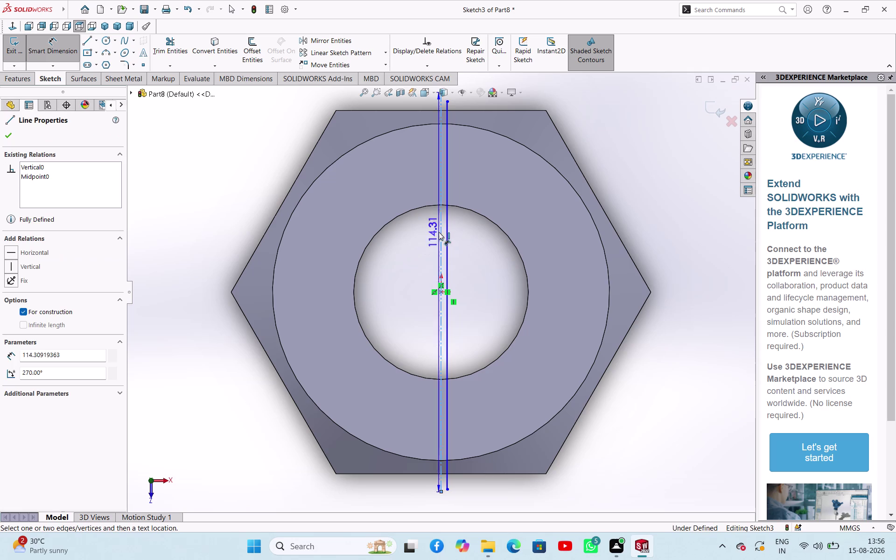
click(447, 237)
click(235, 227)
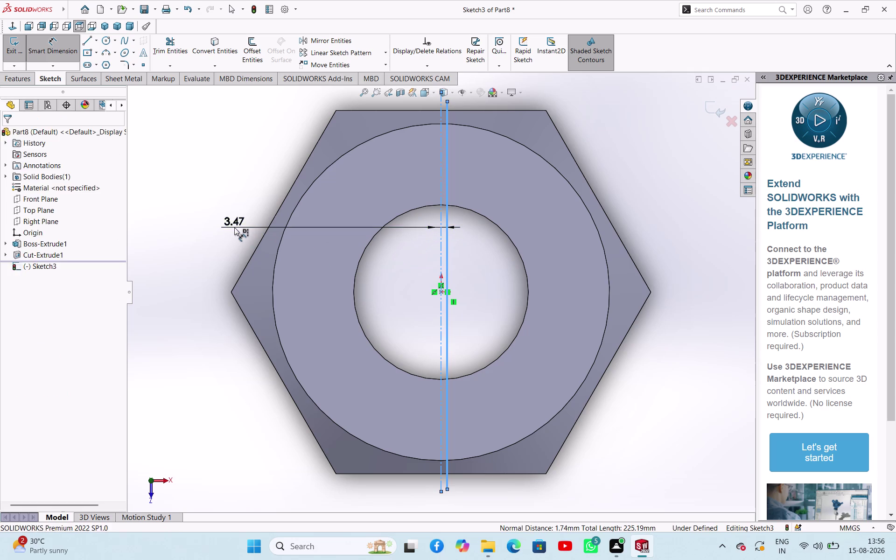
key(5)
key(Return)
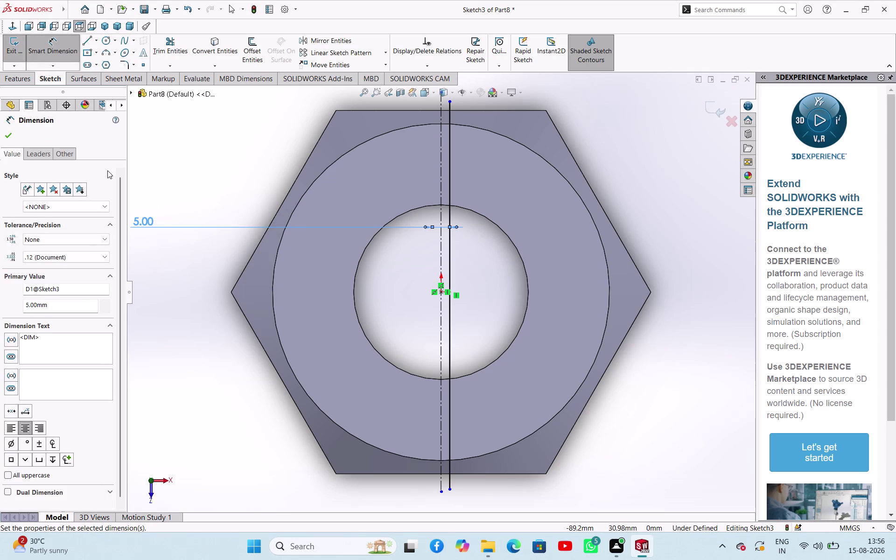
click(9, 133)
Mirror the 5 mm vertical line (Line2) about the centreline (Line1).
click(327, 44)
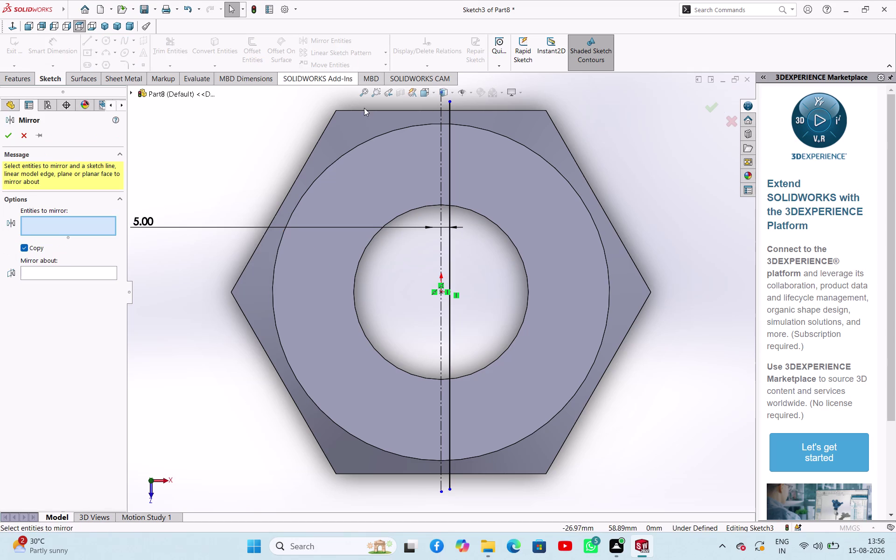
click(450, 250)
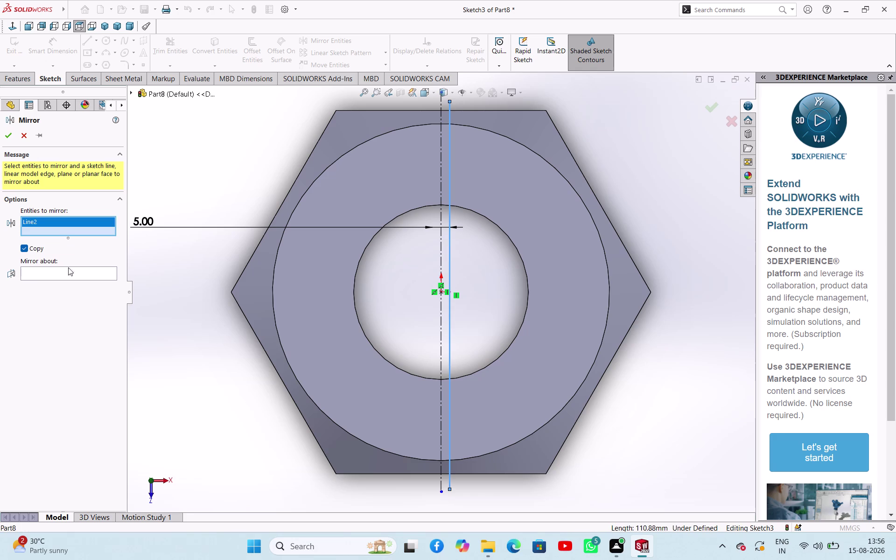
click(30, 275)
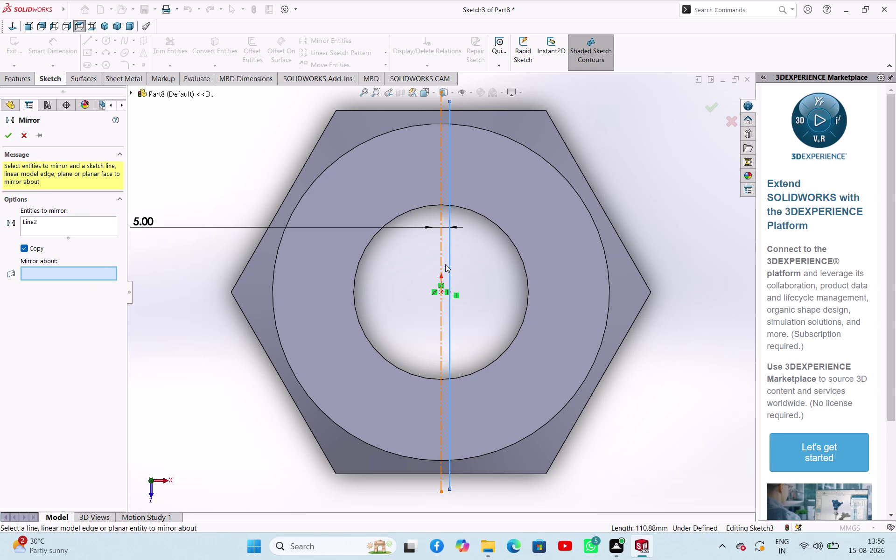
click(442, 252)
click(13, 137)
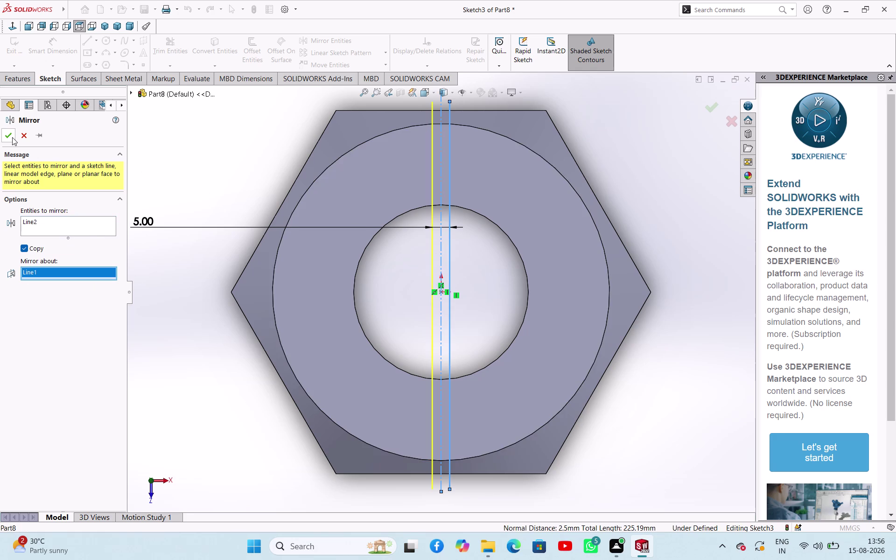
click(272, 179)
scroll(up, 3)
scroll(down, 3)
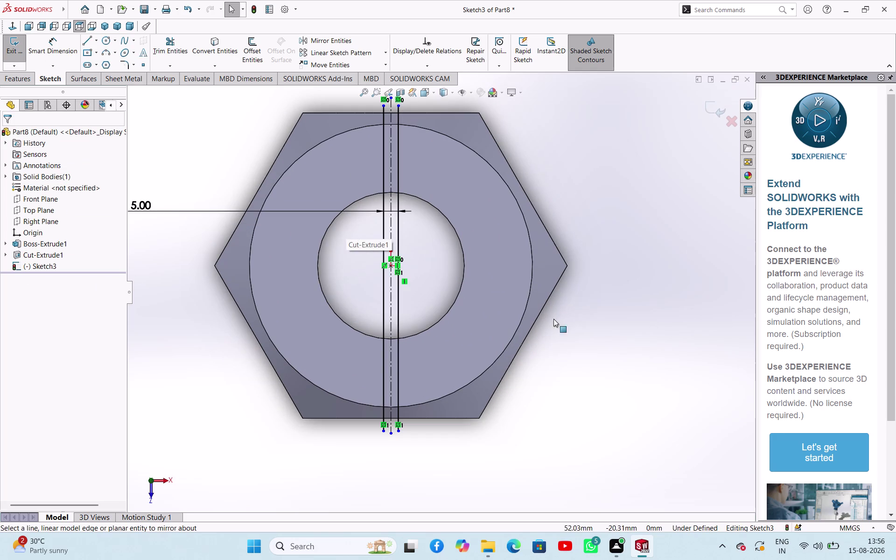
scroll(down, 3)
scroll(up, 3)
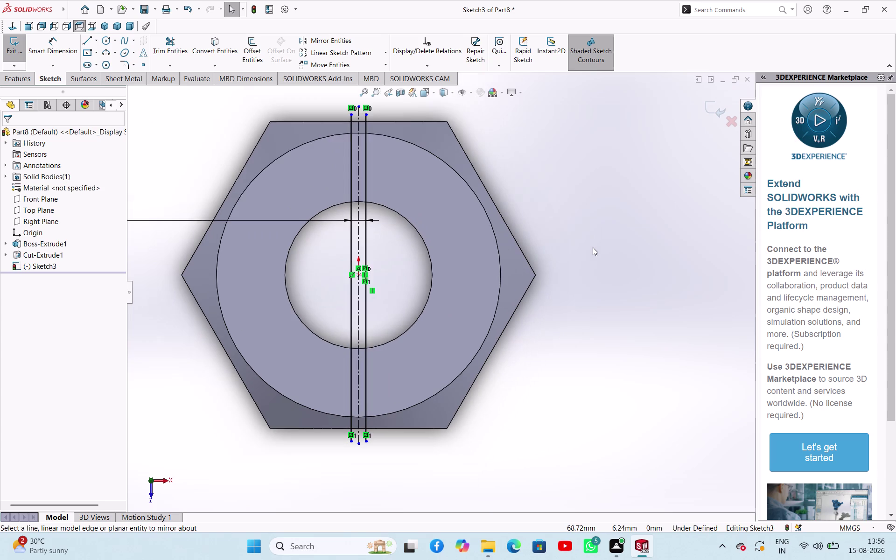
scroll(up, 3)
scroll(down, 3)
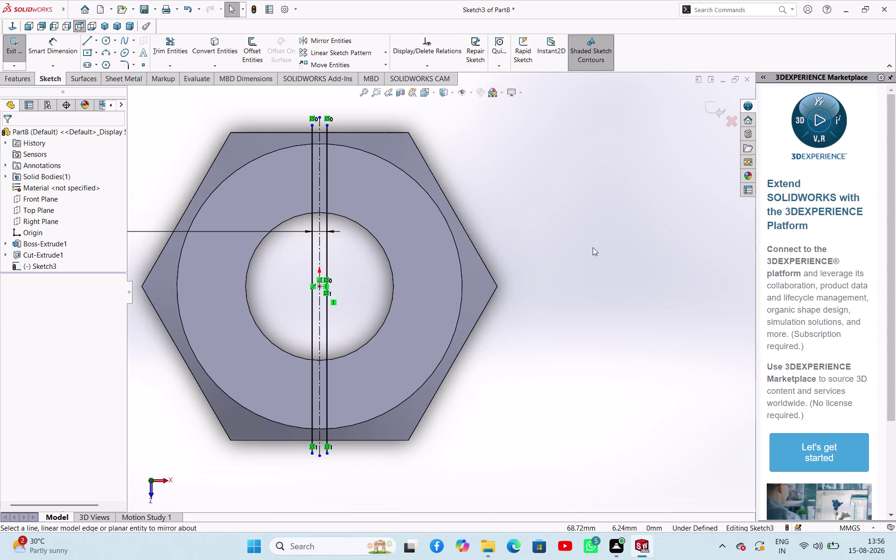
click(91, 43)
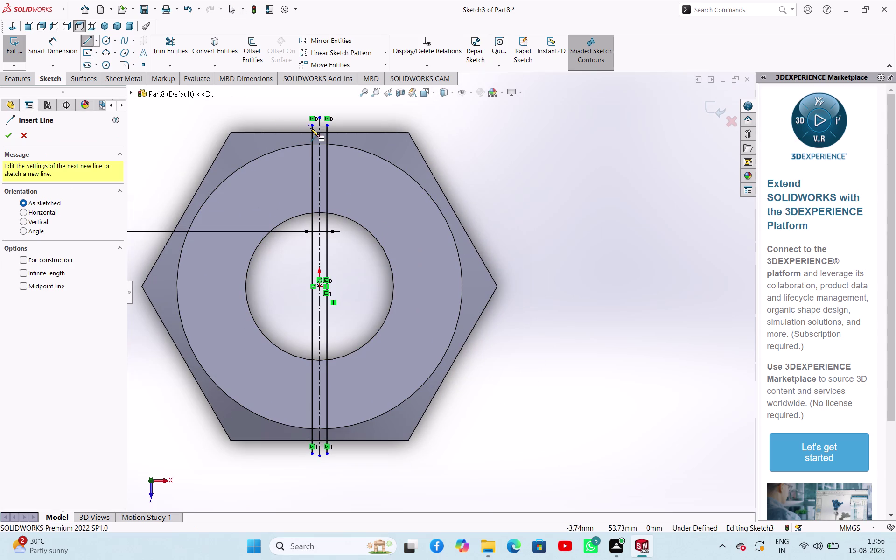
Join the two slot lines with short top and bottom lines, then exit Sketch3.
click(311, 128)
click(328, 125)
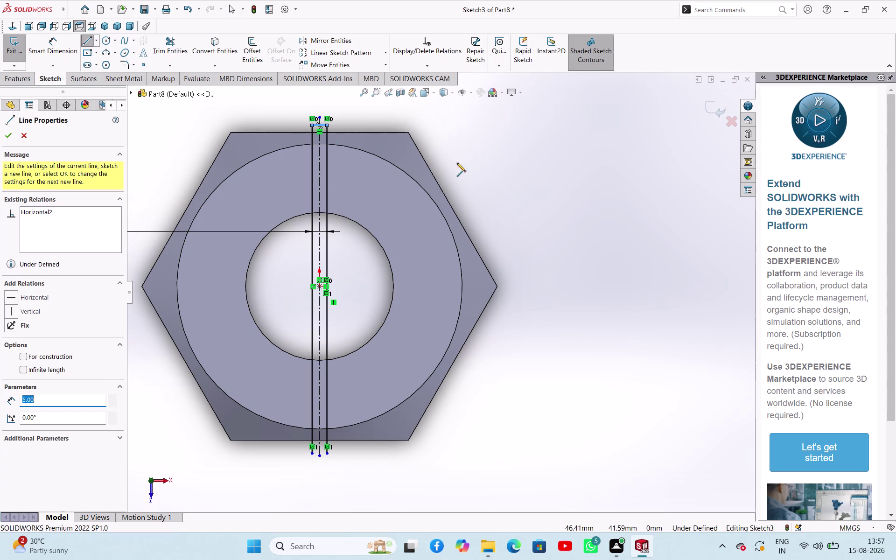
click(312, 454)
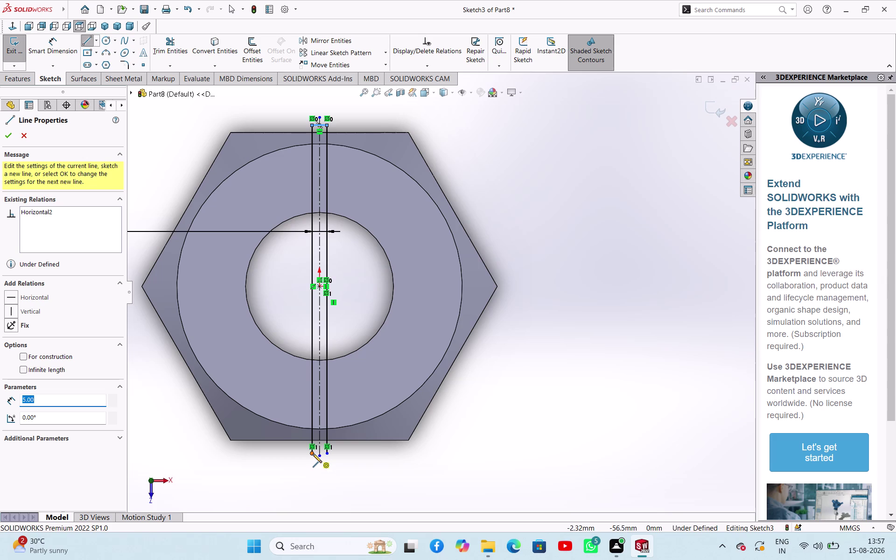
click(329, 454)
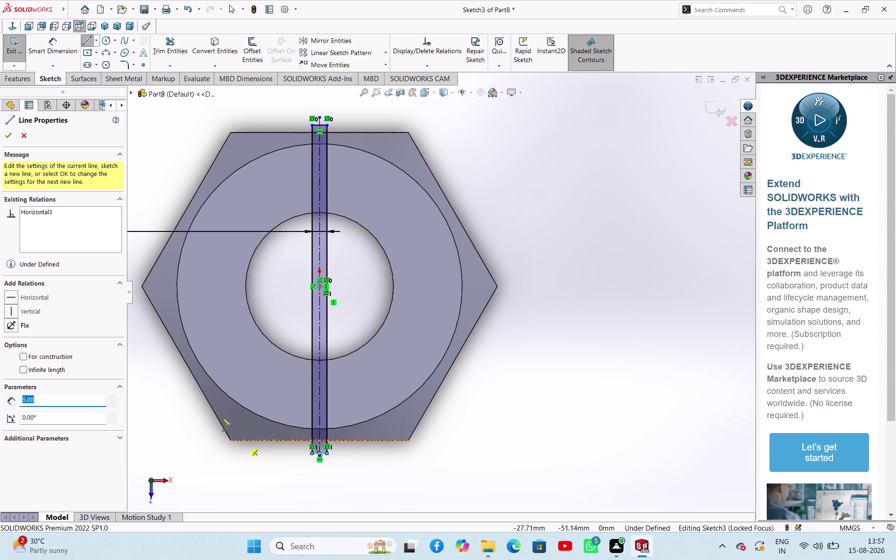
click(11, 133)
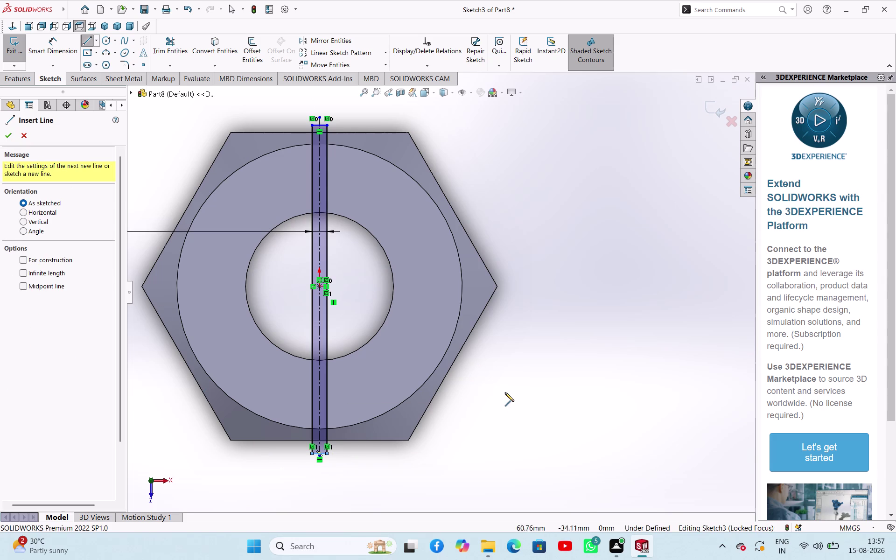
click(7, 135)
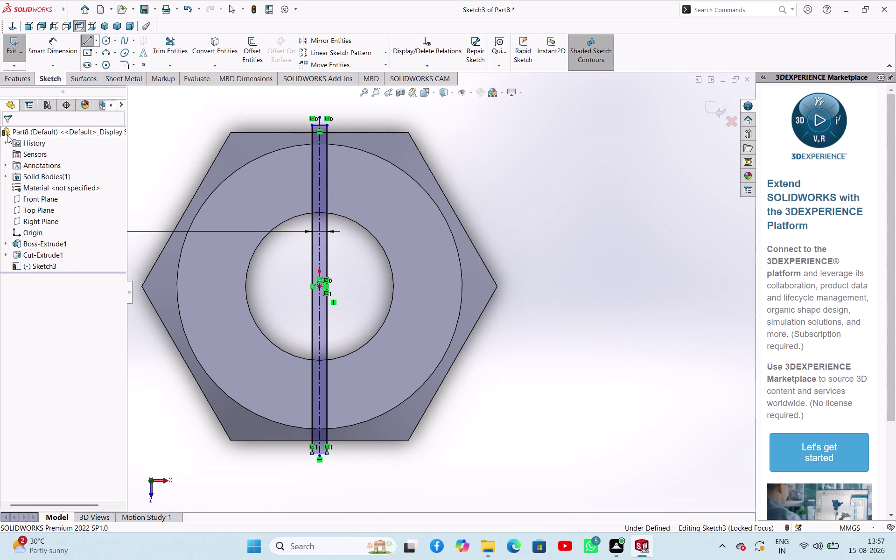
click(14, 53)
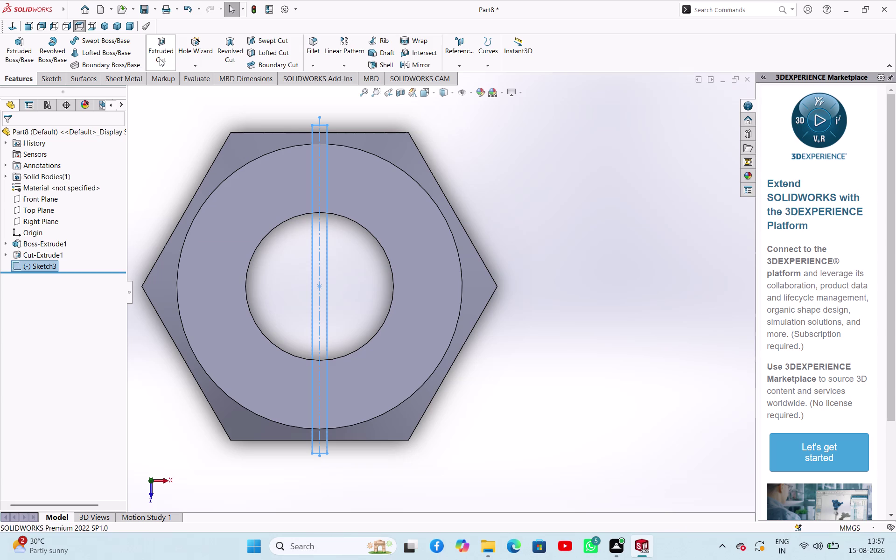
Extrude-cut the slot sketch Blind to a 25 mm depth.
click(160, 58)
middle_drag(480, 382, 472, 283)
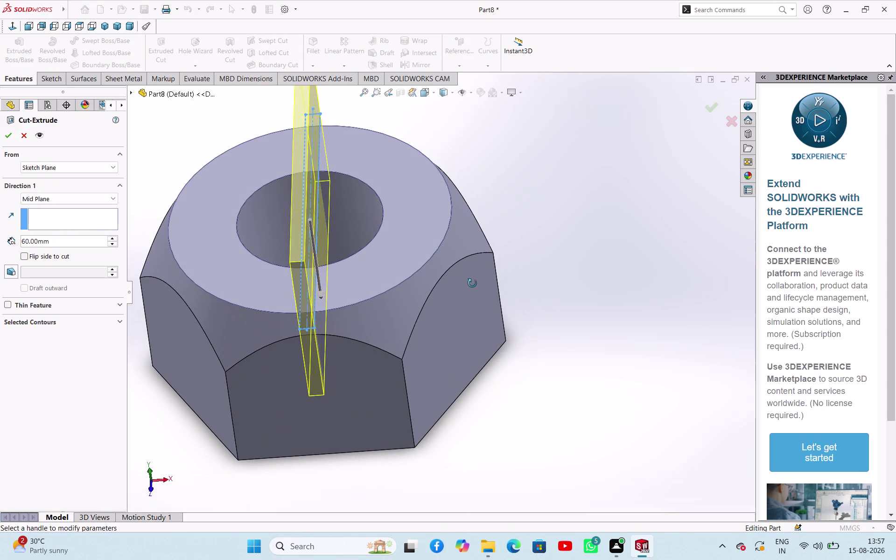
middle_drag(472, 284, 473, 282)
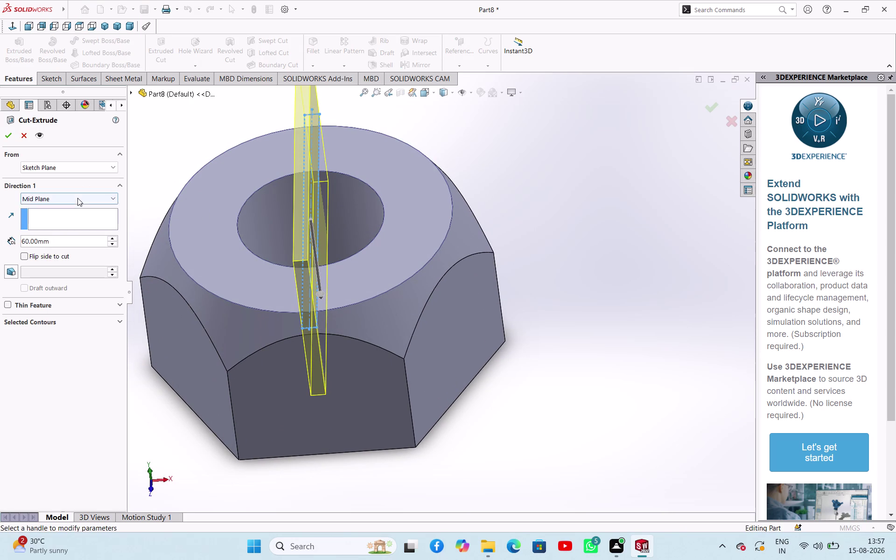
click(77, 198)
click(81, 206)
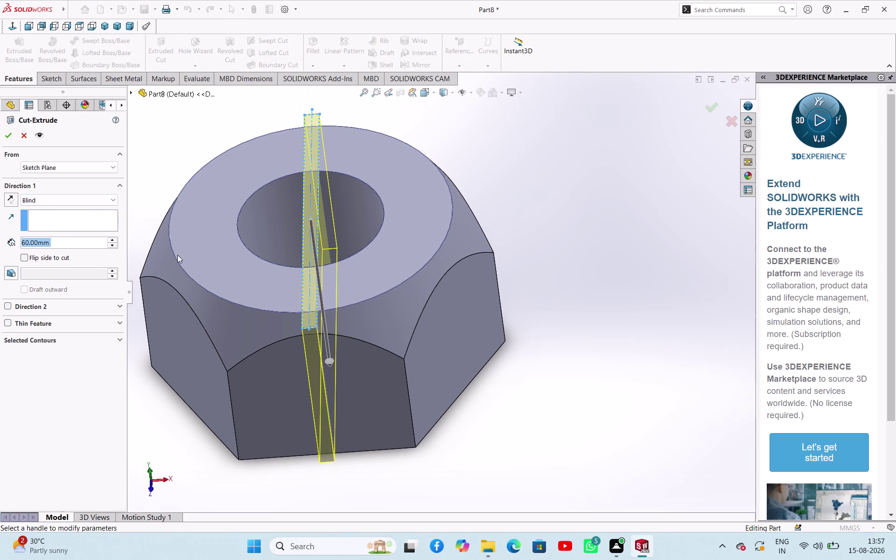
double_click(88, 245)
text(2)
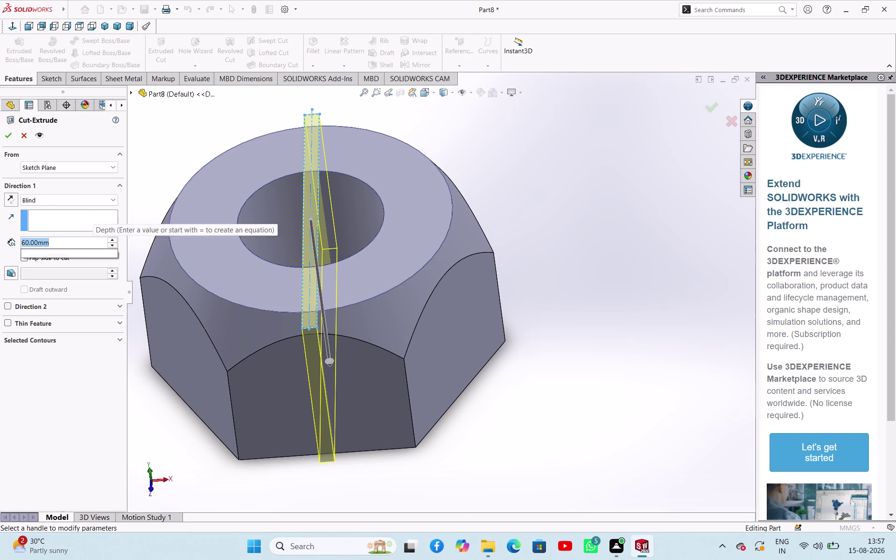
text(5)
key(Return)
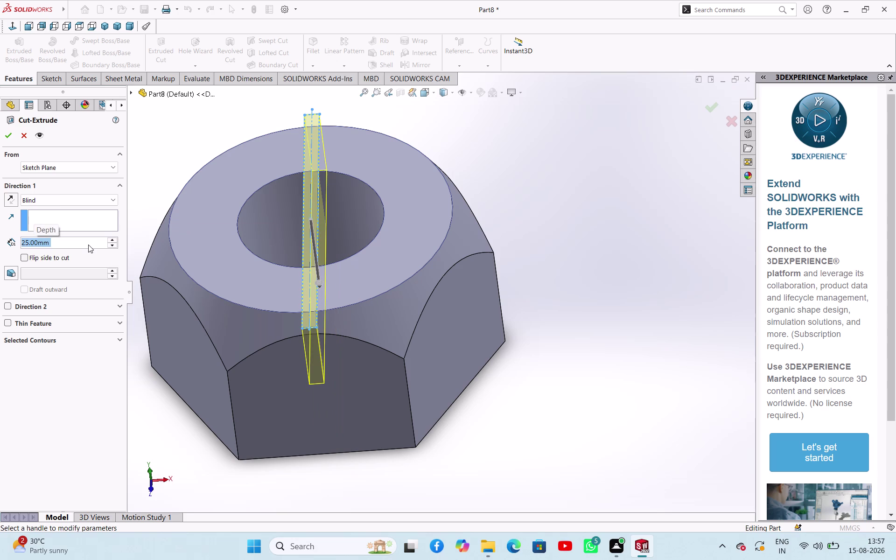
click(6, 137)
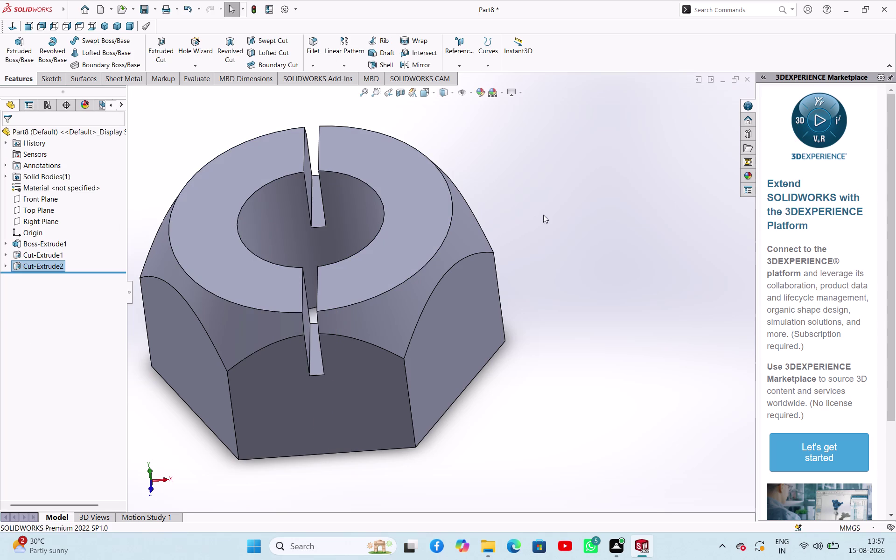
click(564, 222)
click(357, 66)
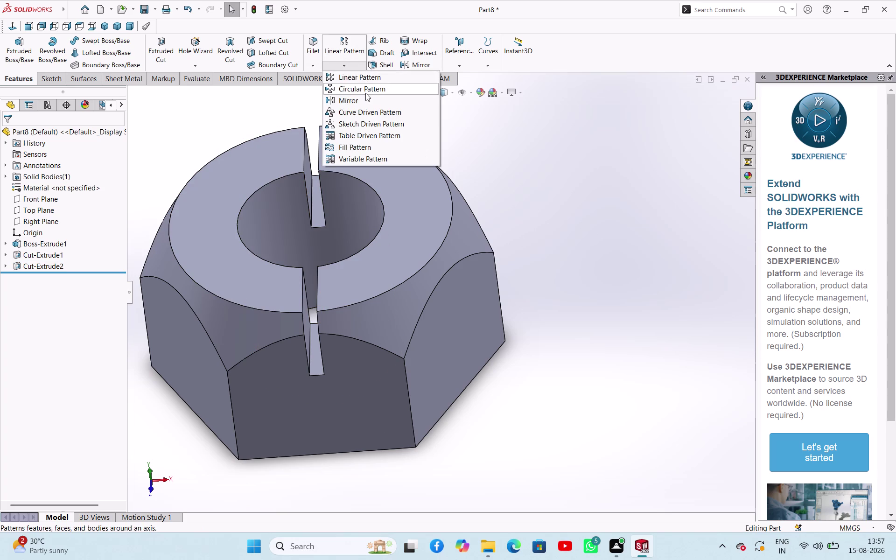
click(365, 93)
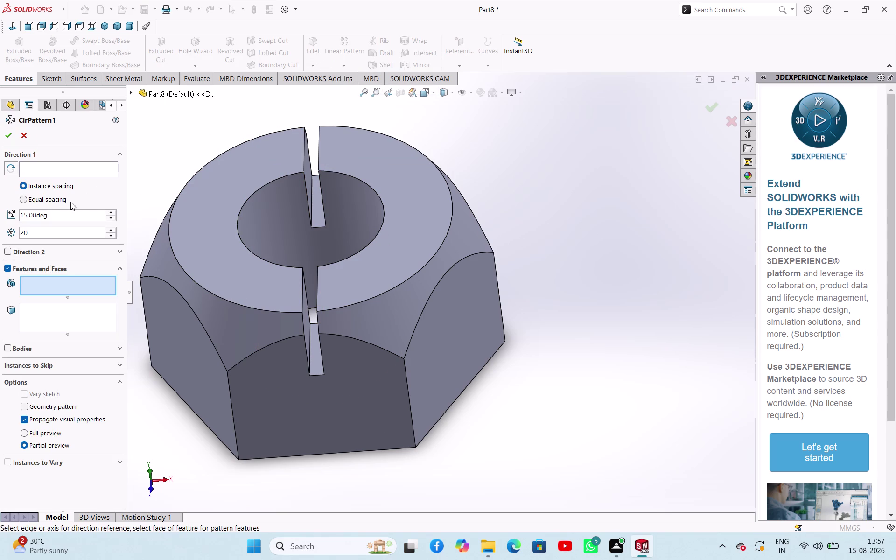
click(66, 171)
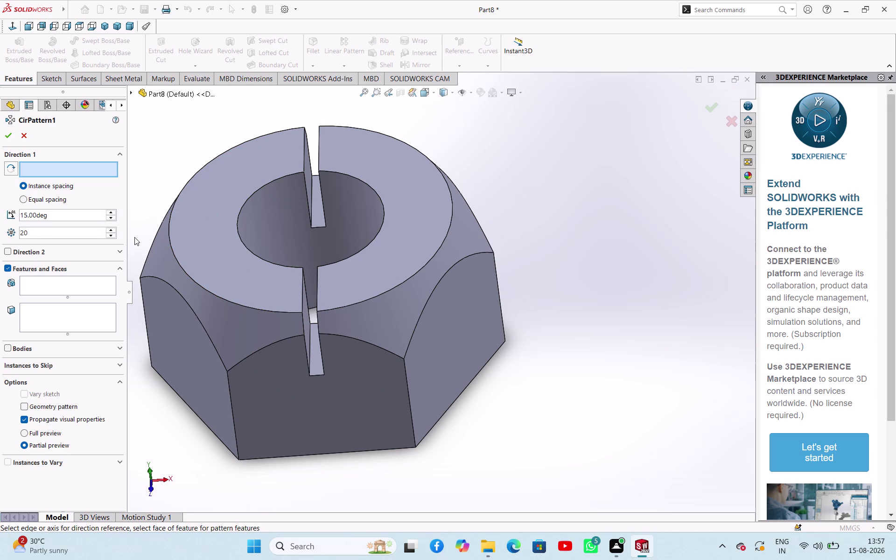
triple_click(113, 229)
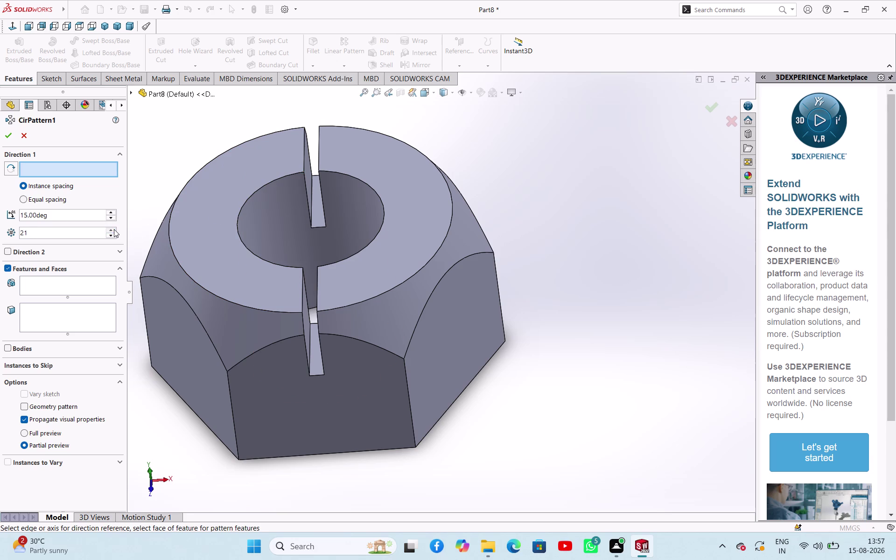
click(114, 229)
triple_click(109, 235)
triple_click(109, 236)
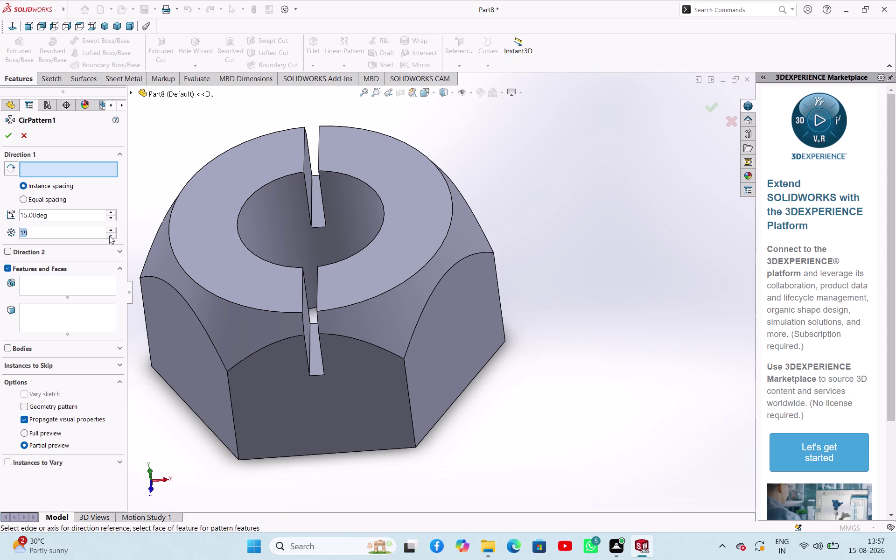
triple_click(109, 235)
click(109, 236)
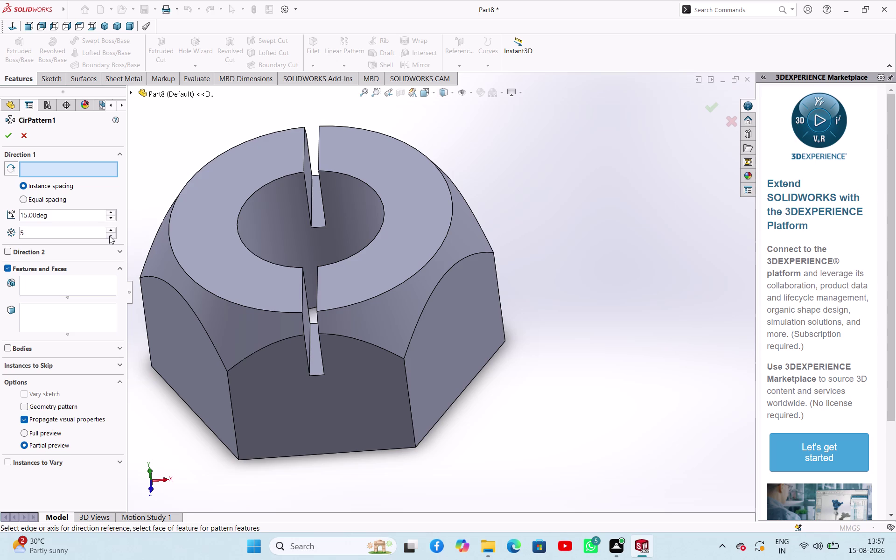
double_click(116, 232)
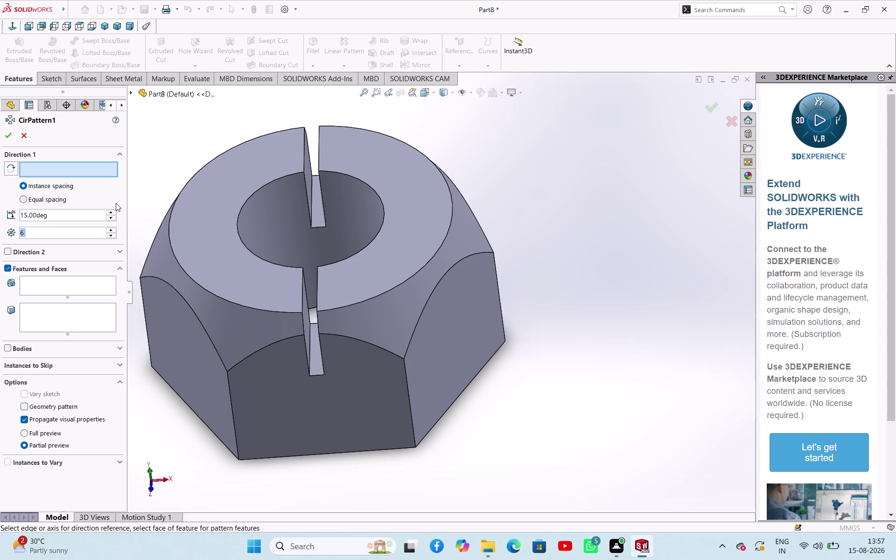
click(111, 211)
text(36)
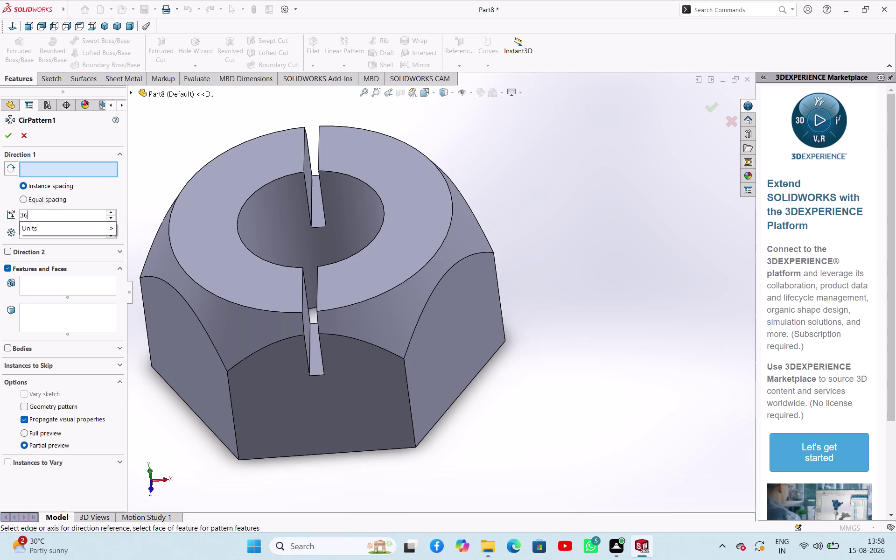
text(0)
click(92, 165)
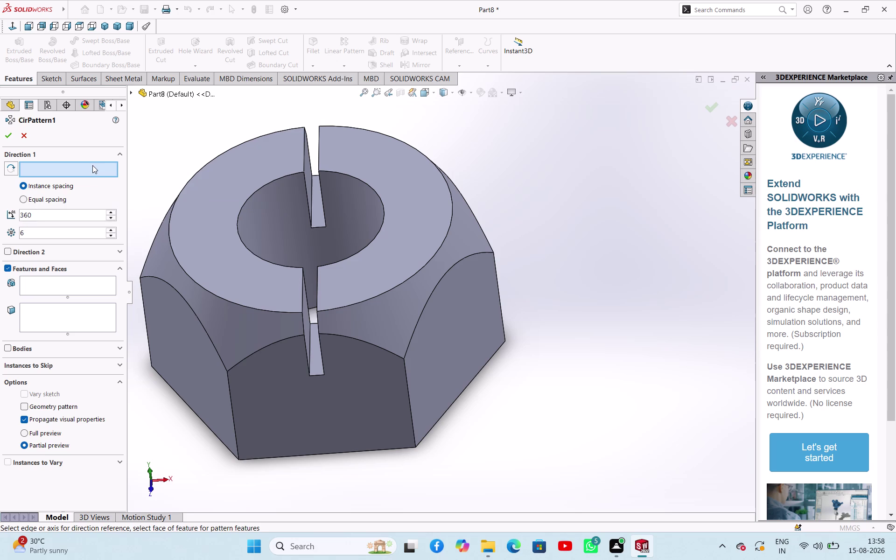
double_click(61, 210)
text(36)
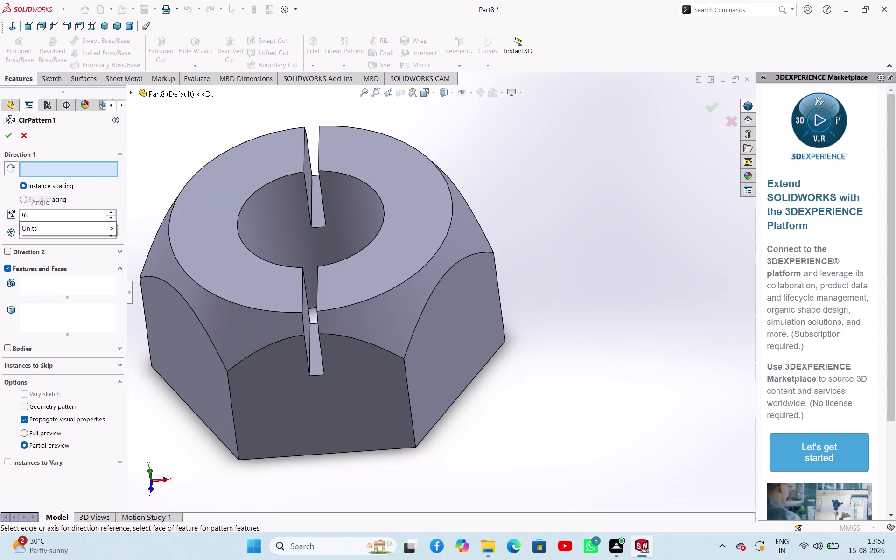
text(0)
key(Return)
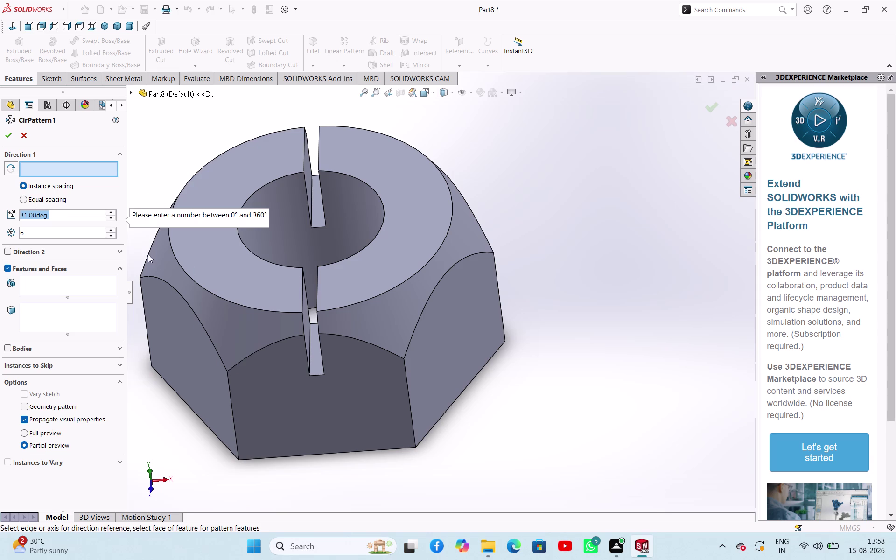
click(321, 209)
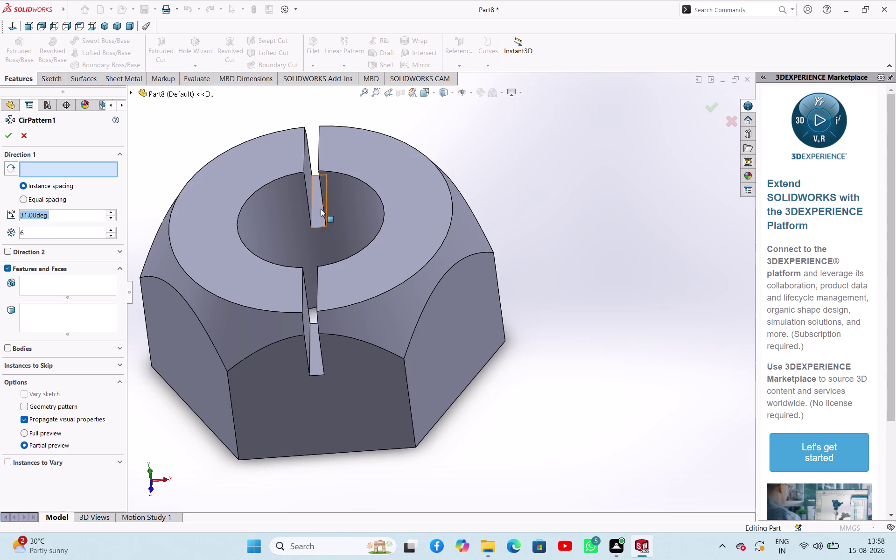
click(27, 138)
click(631, 234)
scroll(up, 3)
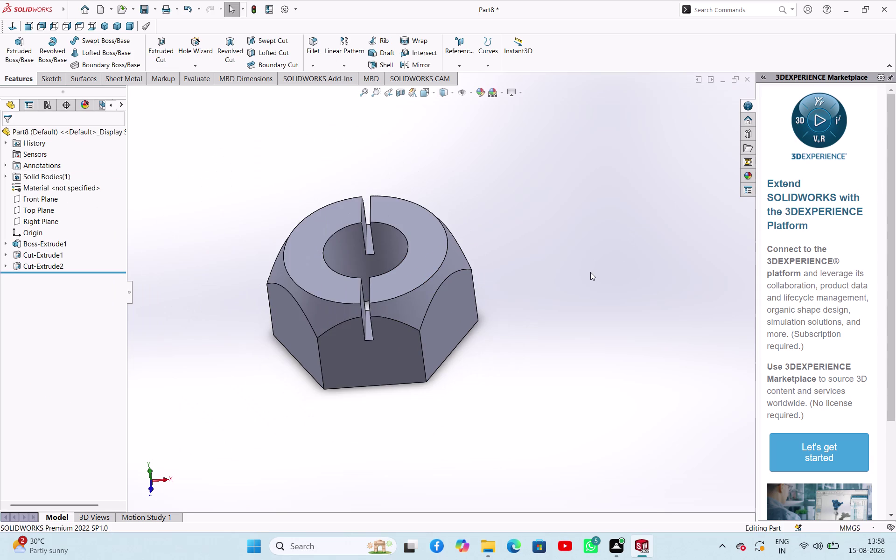
Select the Top Plane and switch to Top view of the slotted nut.
scroll(down, 3)
scroll(up, 3)
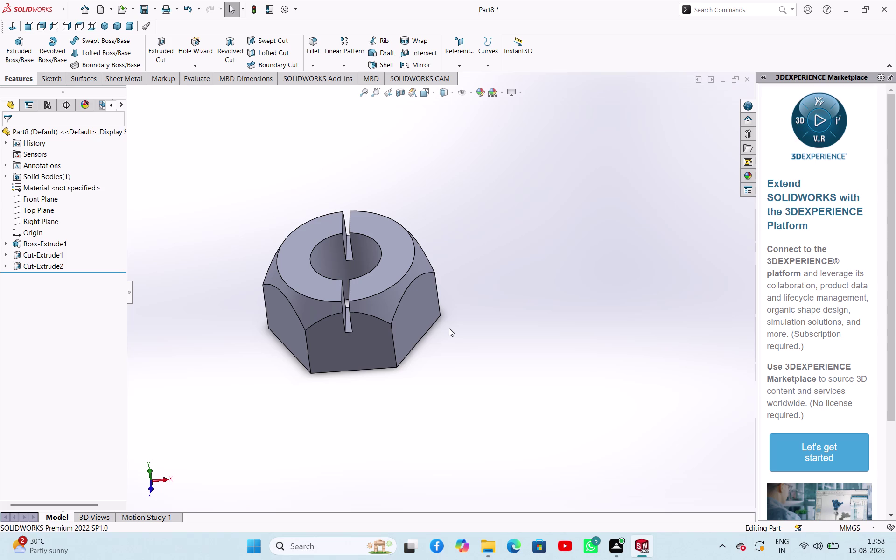
click(40, 219)
click(164, 218)
click(41, 208)
click(212, 188)
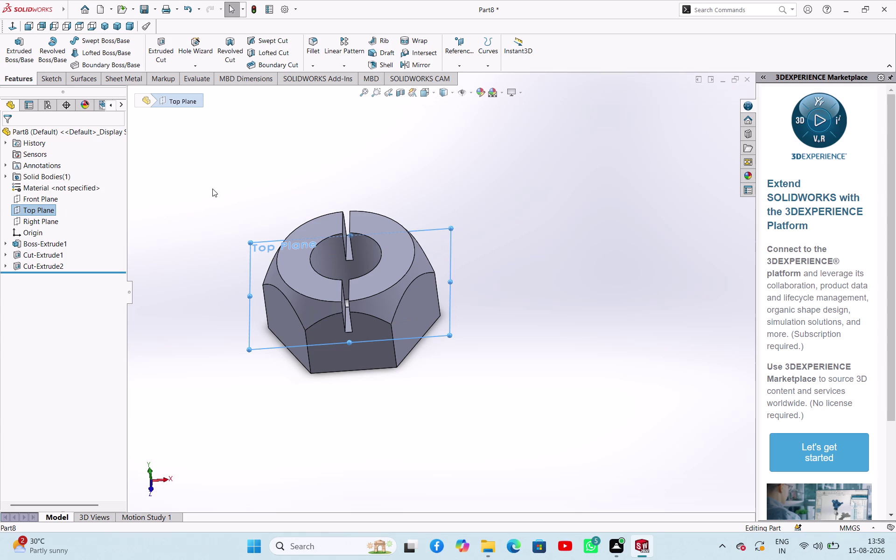
click(52, 213)
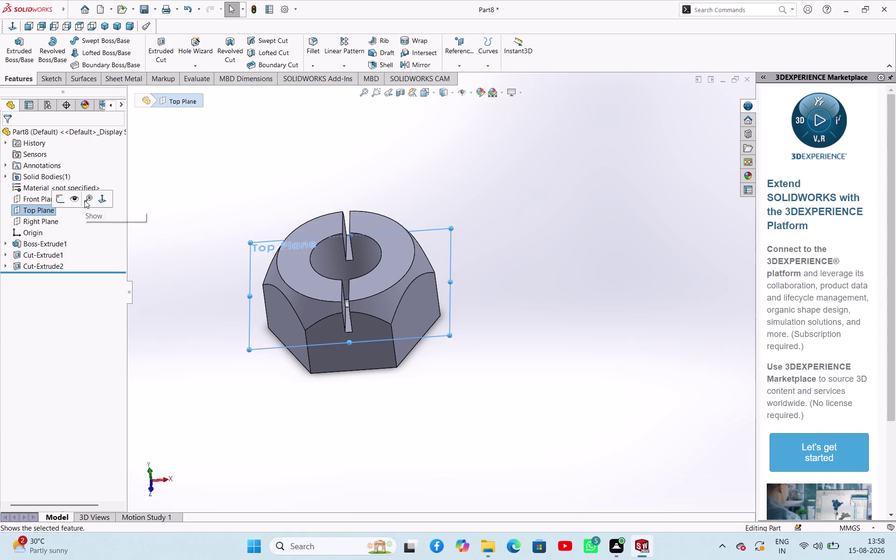
click(184, 181)
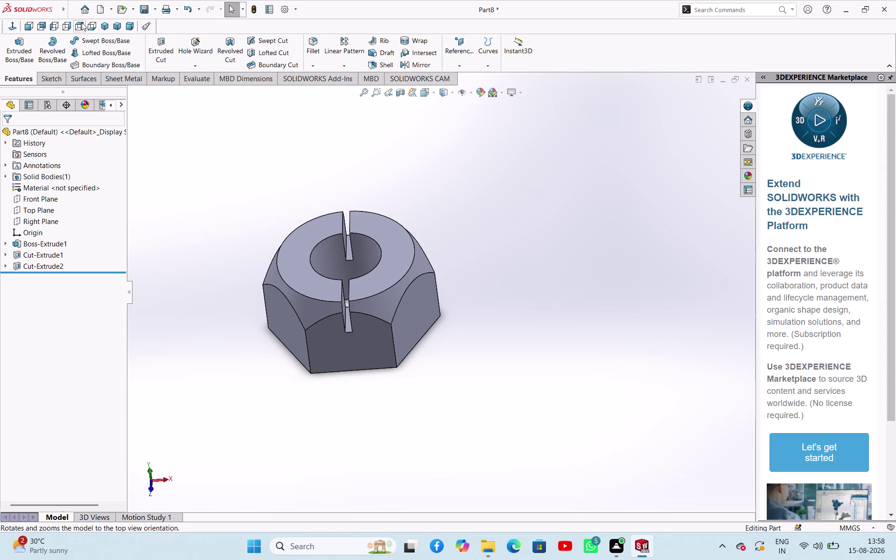
click(81, 22)
click(199, 170)
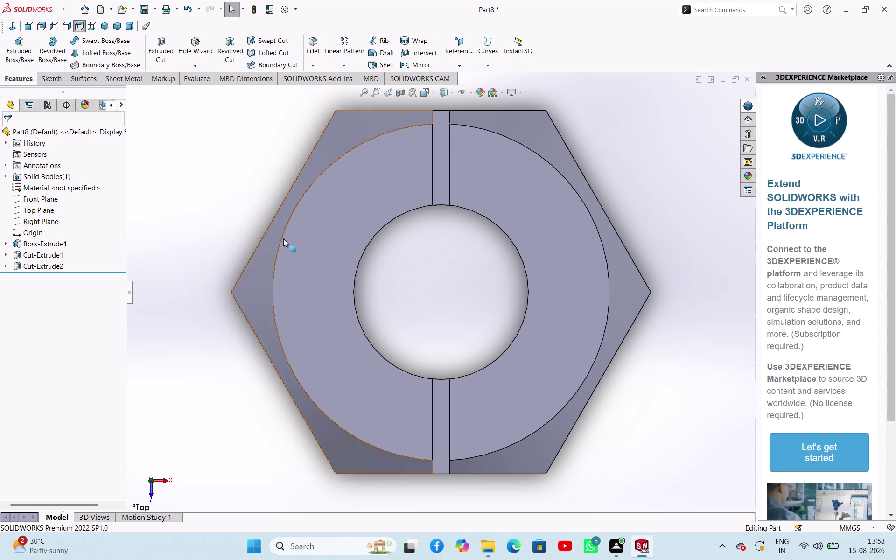